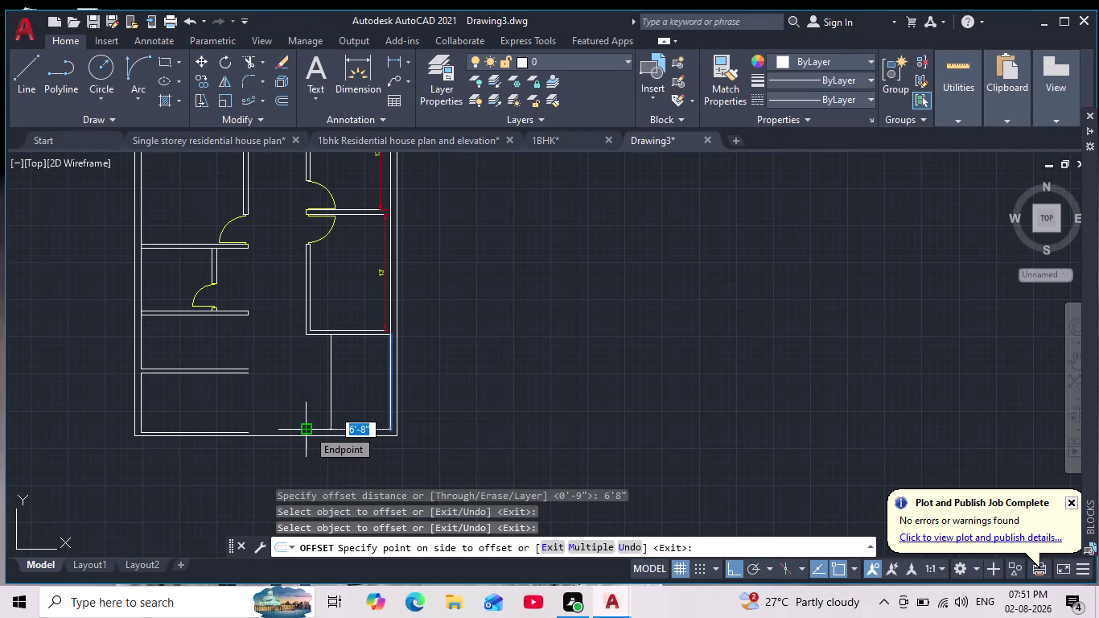
Cancel the pending OFFSET, clear leftover commands and zoom back to the lower plan.
key(Escape)
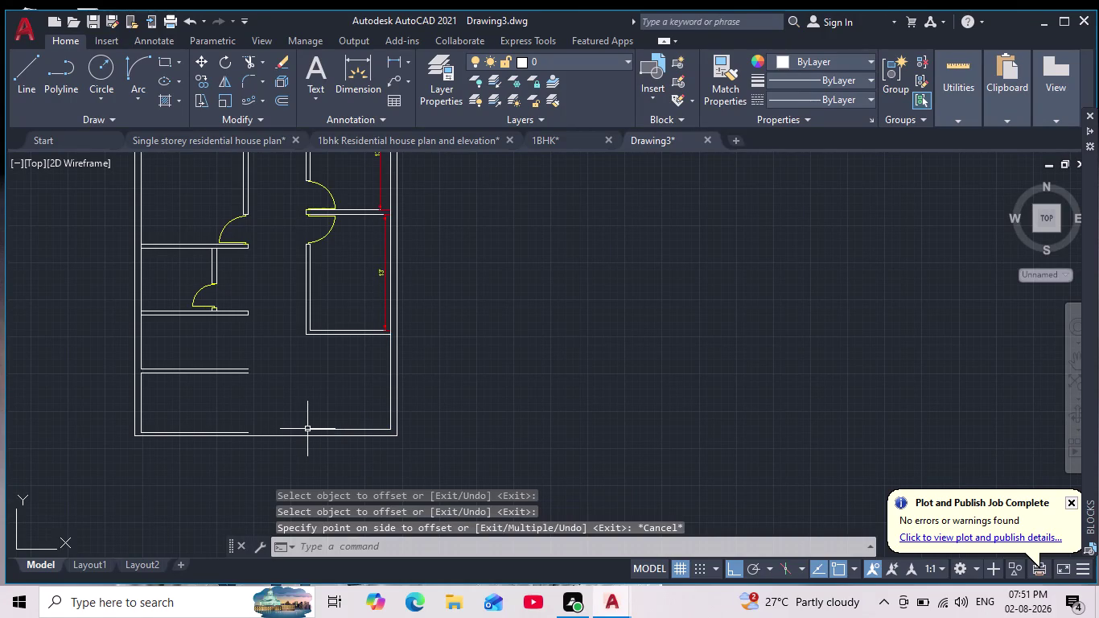
scroll(up, 3)
scroll(down, 3)
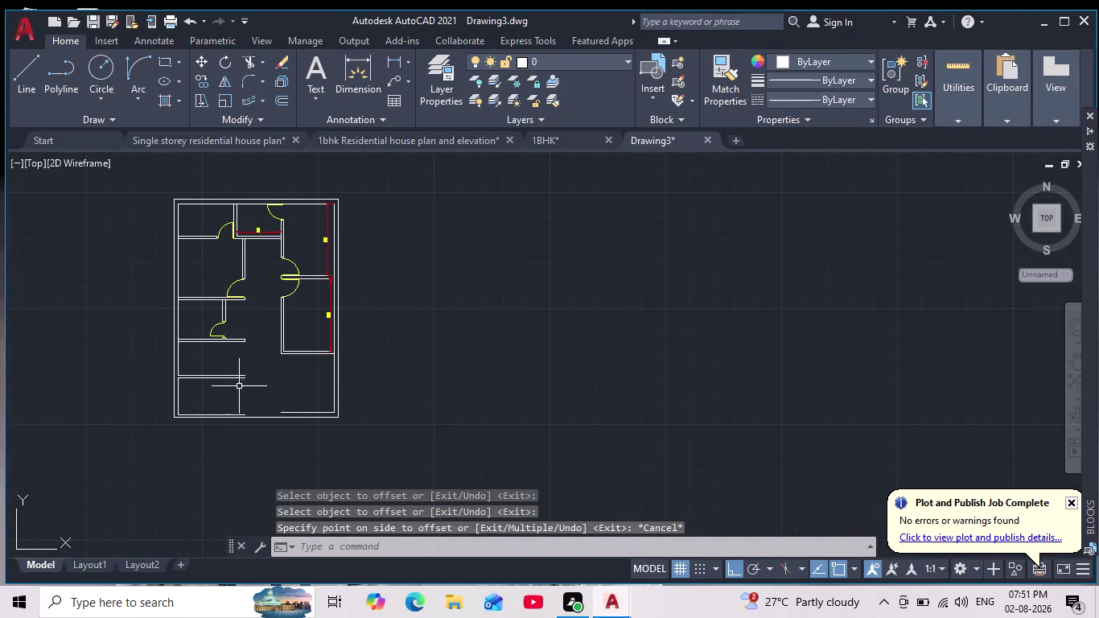
scroll(up, 3)
scroll(up, 3)
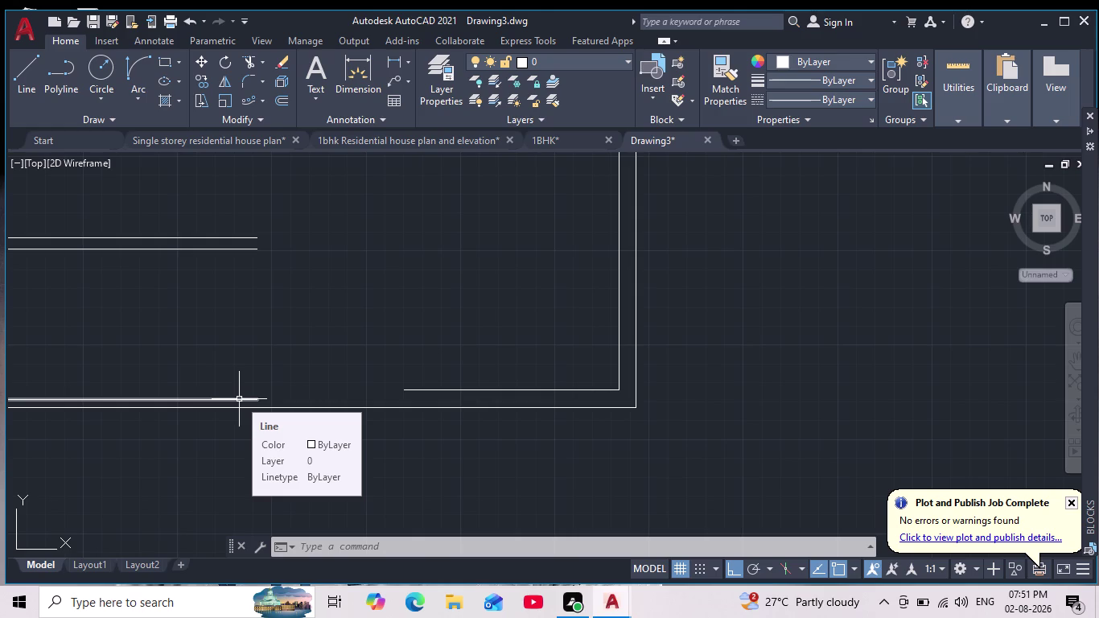
key(Escape)
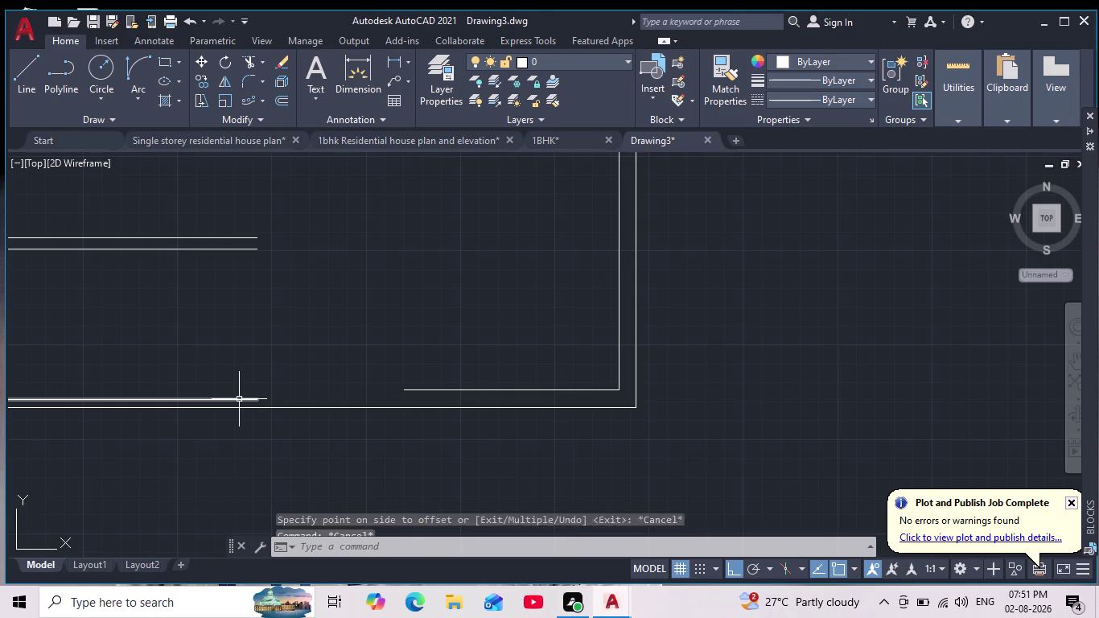
key(Escape)
key(Escape)
scroll(down, 3)
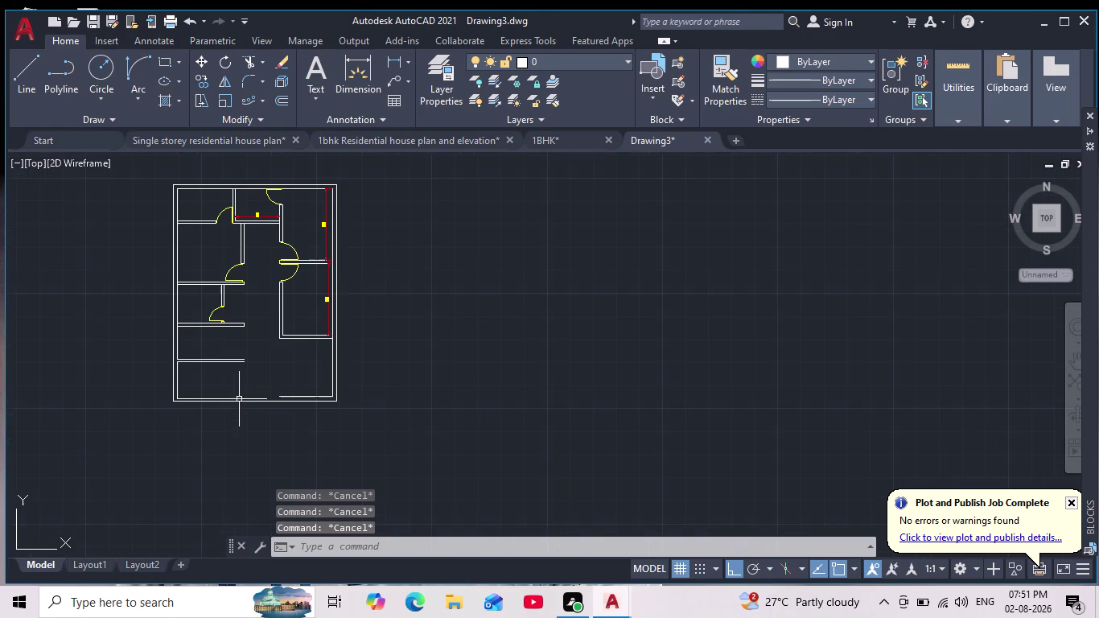
scroll(up, 3)
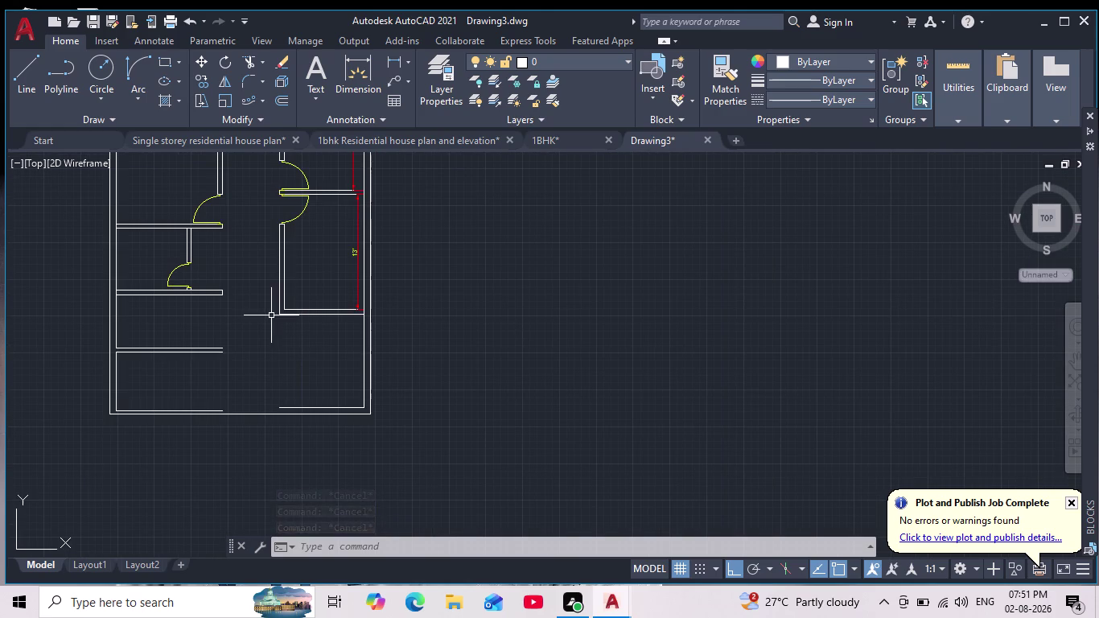
Draw a trial line in the lower hall, starting 1' from a tracked point.
click(25, 75)
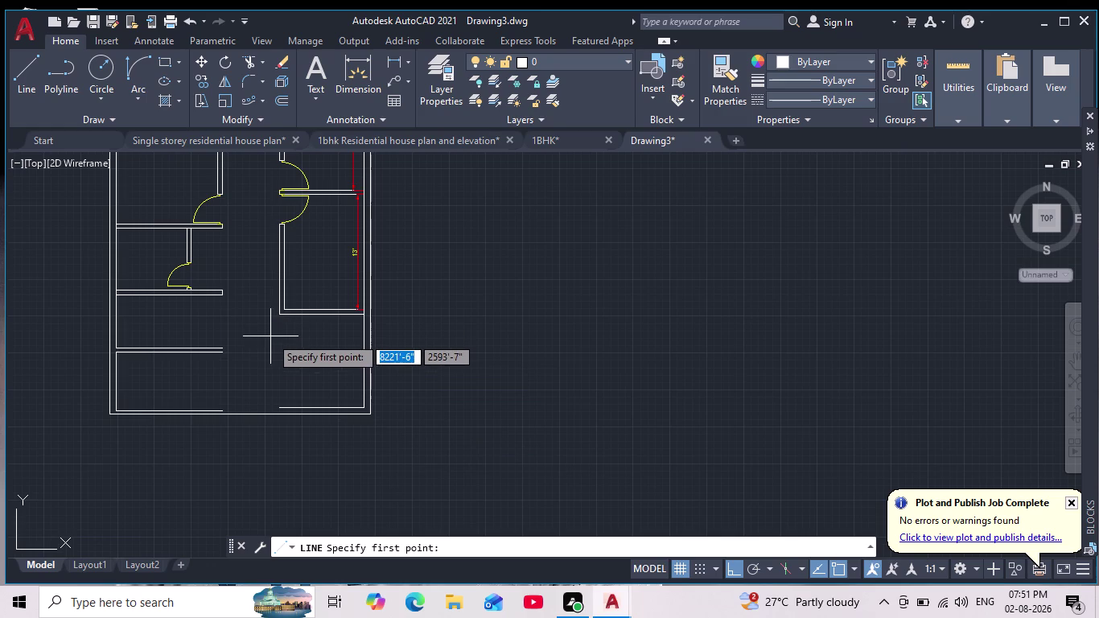
scroll(up, 3)
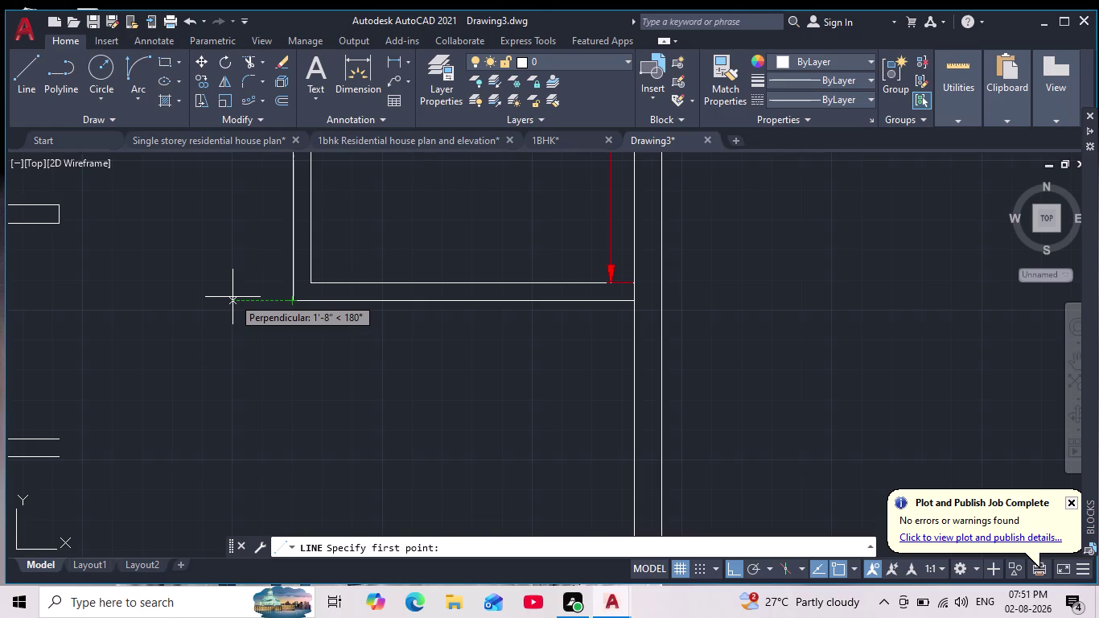
text(1)
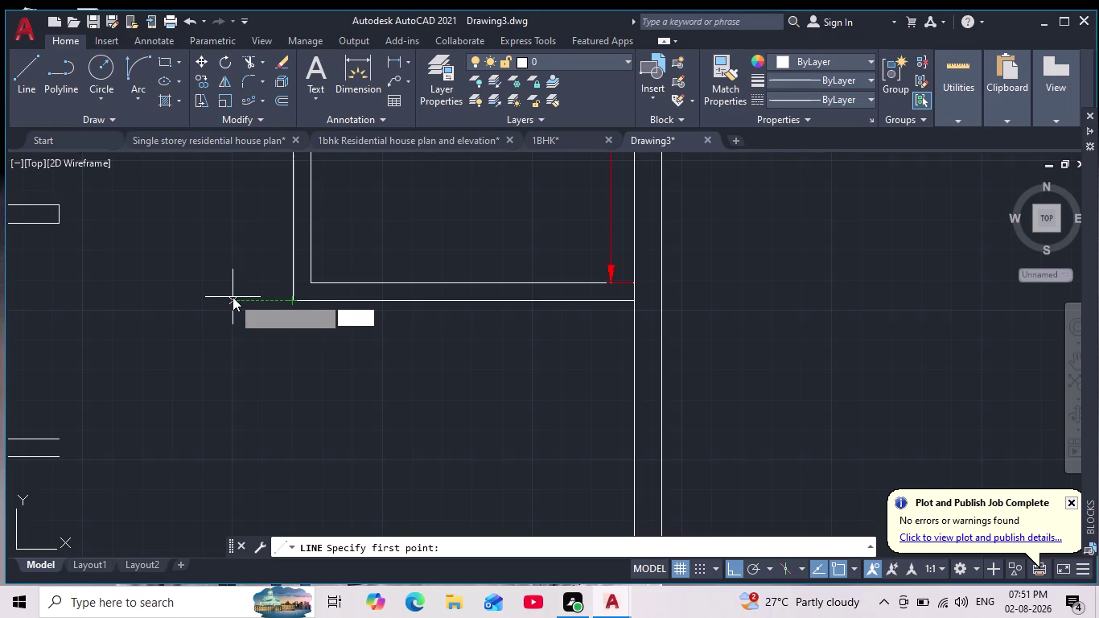
text(')
key(Return)
scroll(down, 3)
middle_drag(235, 440, 236, 440)
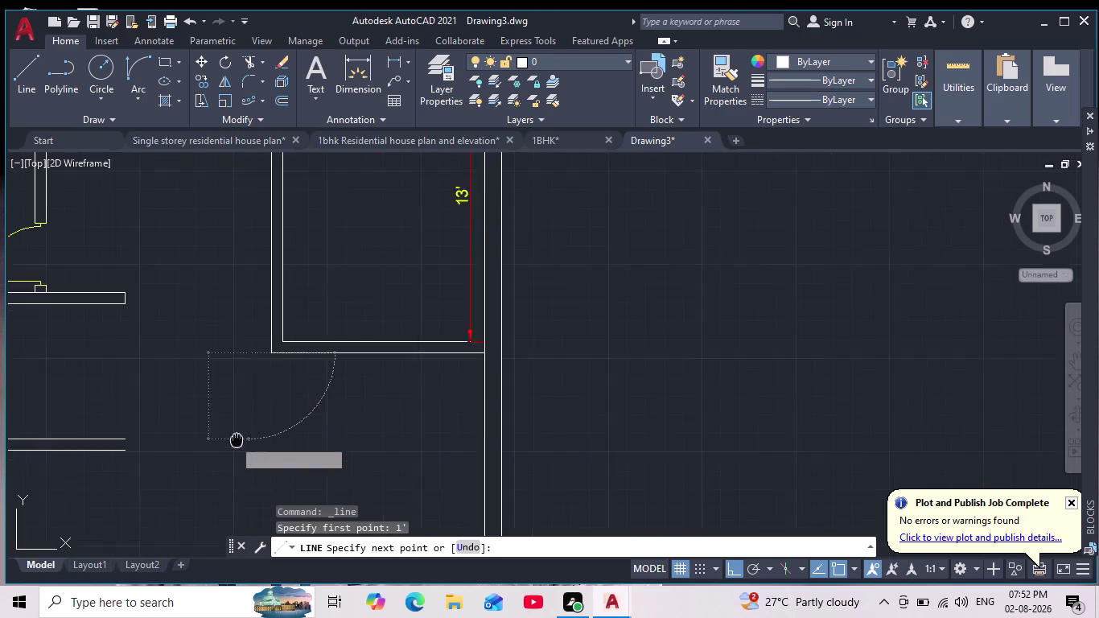
scroll(down, 3)
middle_drag(235, 440, 257, 312)
scroll(up, 3)
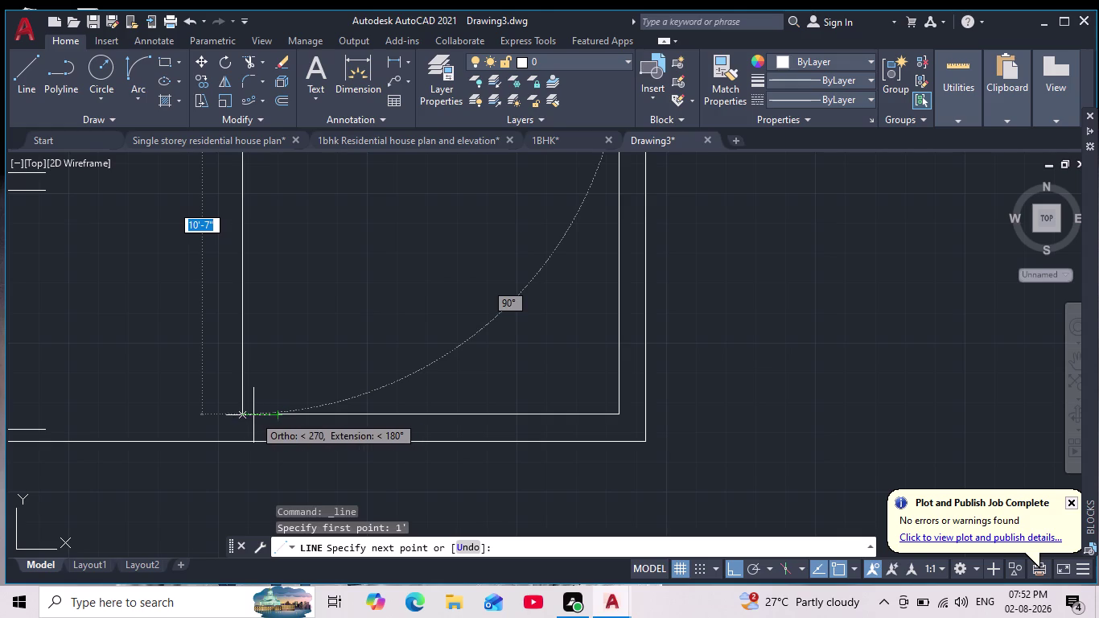
click(246, 415)
key(Escape)
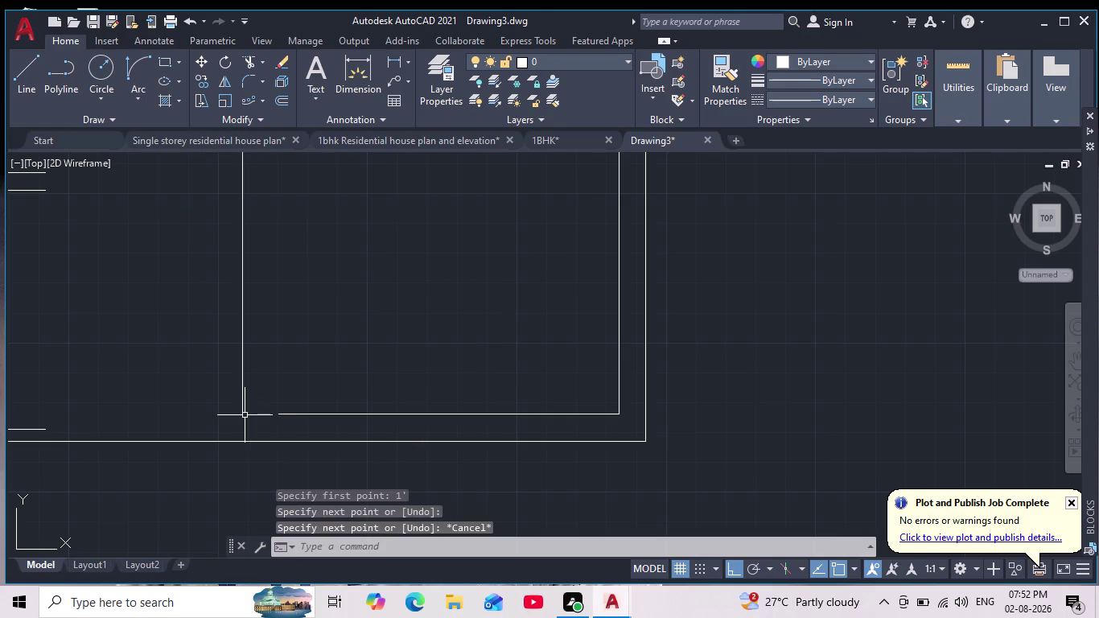
Erase the trial line using a window selection and Delete.
scroll(down, 3)
middle_drag(327, 373, 293, 460)
scroll(down, 3)
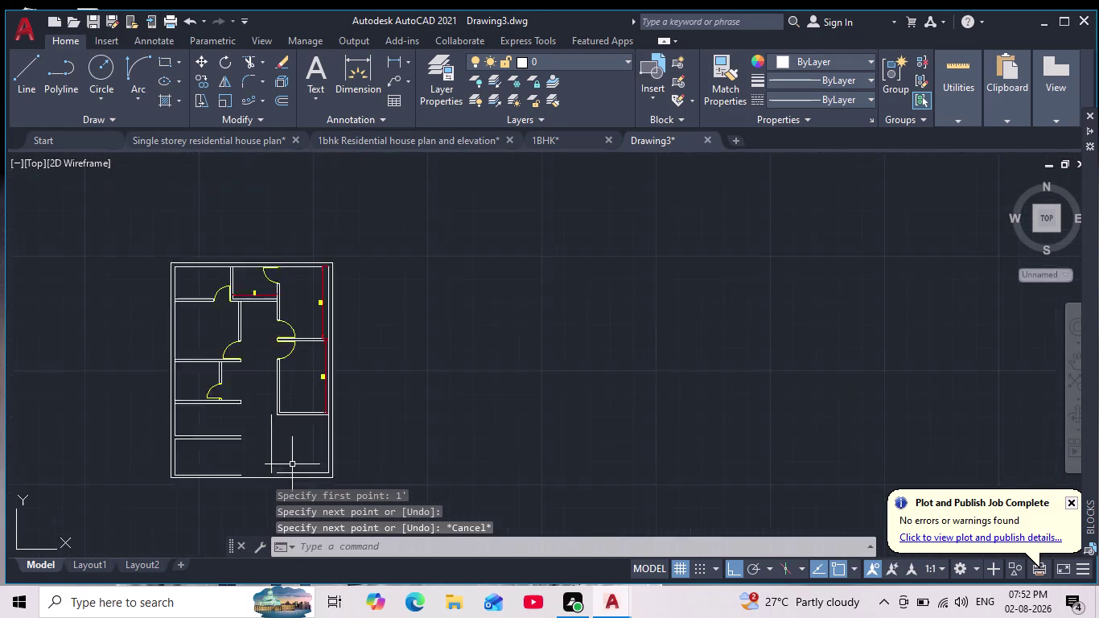
scroll(up, 3)
scroll(up, 3)
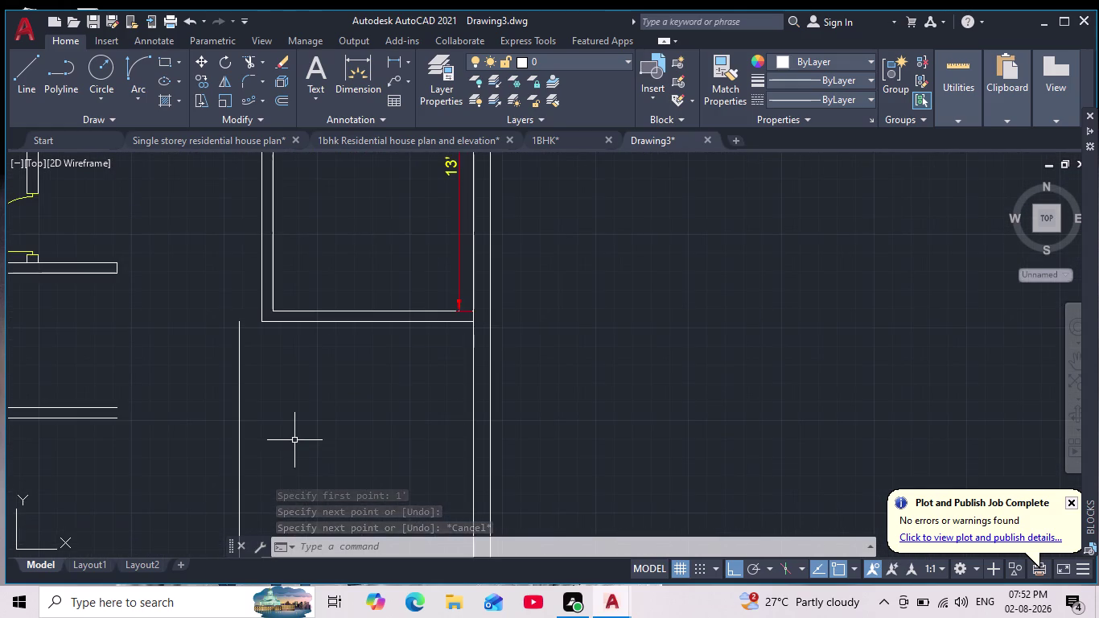
scroll(down, 3)
middle_drag(305, 472, 309, 513)
middle_drag(162, 238, 221, 371)
scroll(down, 3)
scroll(up, 3)
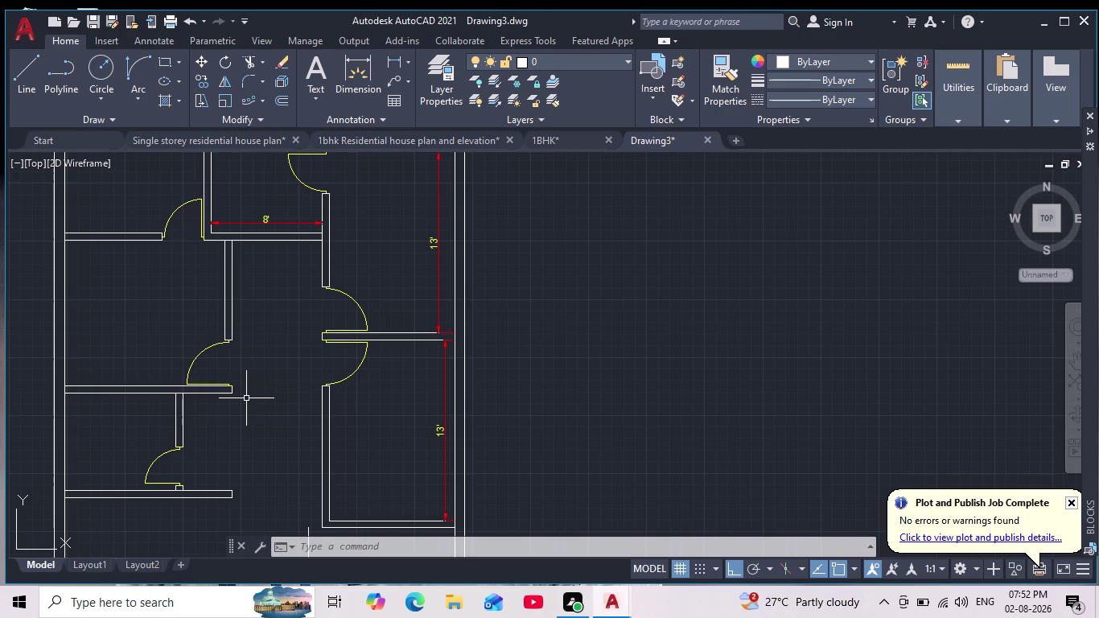
scroll(down, 3)
scroll(up, 3)
middle_drag(271, 406, 360, 362)
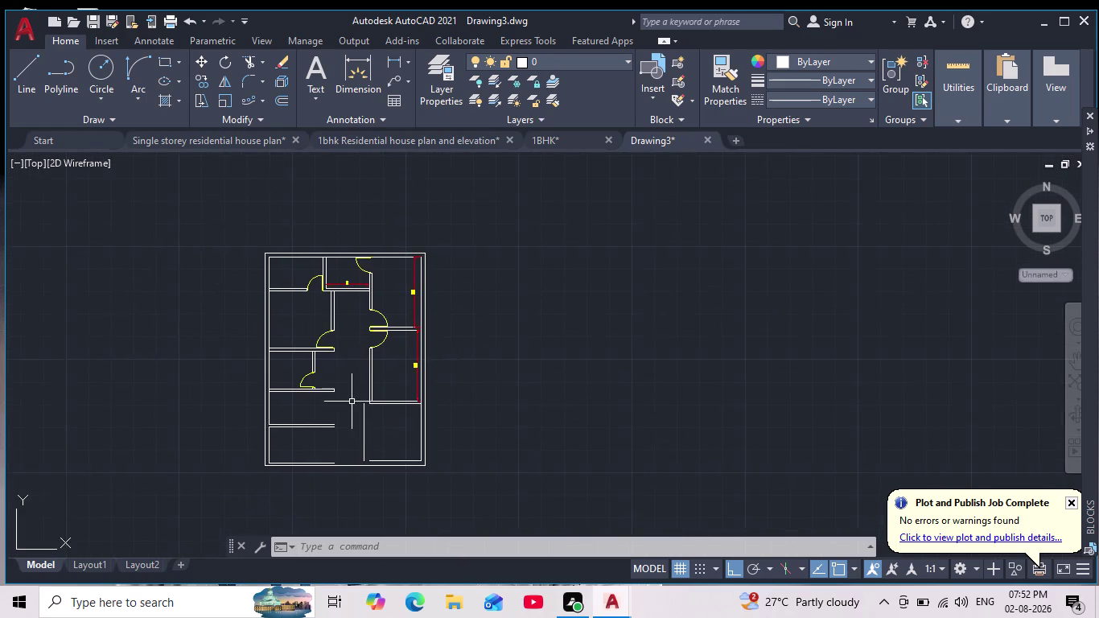
scroll(up, 3)
scroll(down, 3)
scroll(up, 3)
click(381, 450)
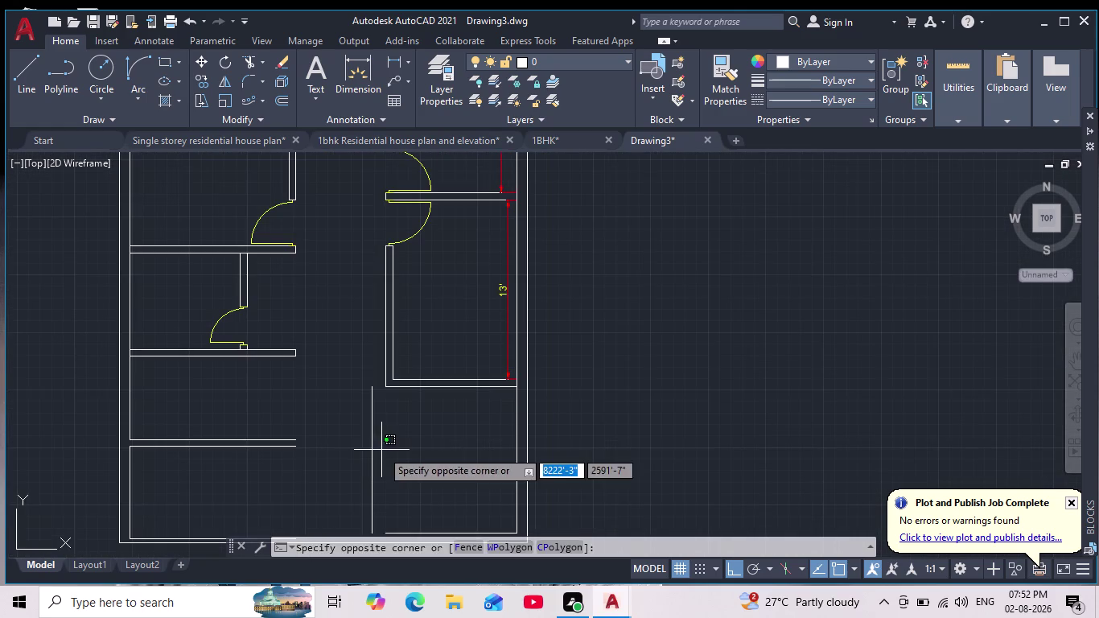
click(357, 456)
key(Delete)
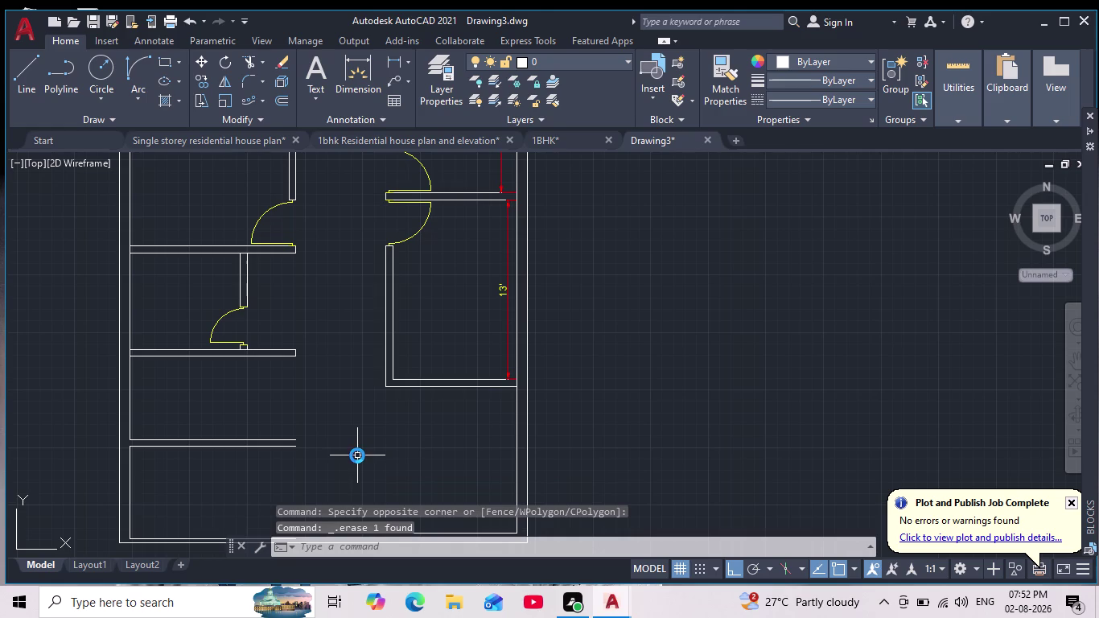
Start the OFFSET command with the O alias.
middle_drag(388, 448, 422, 405)
scroll(down, 3)
scroll(up, 3)
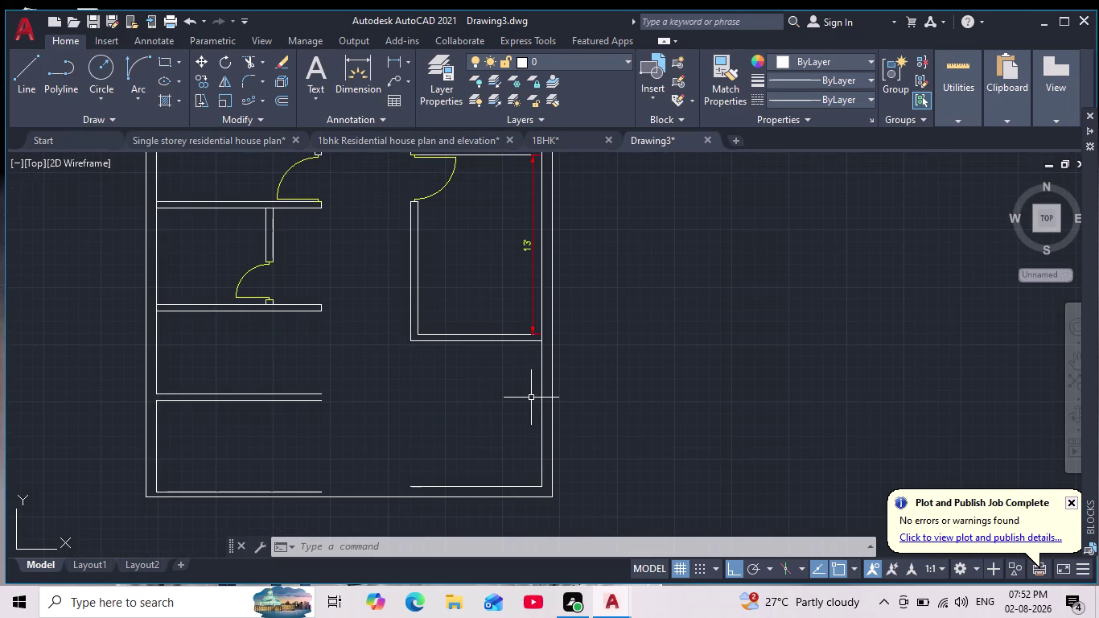
key(o)
key(Return)
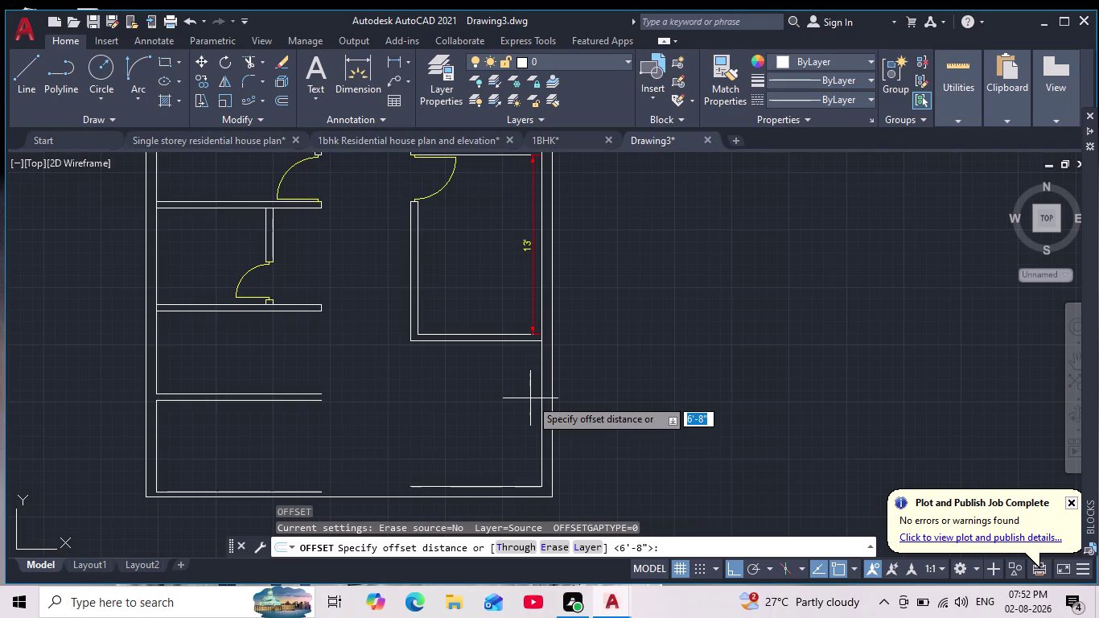
Offset the inner right wall 10'7" toward the interior.
text(10')
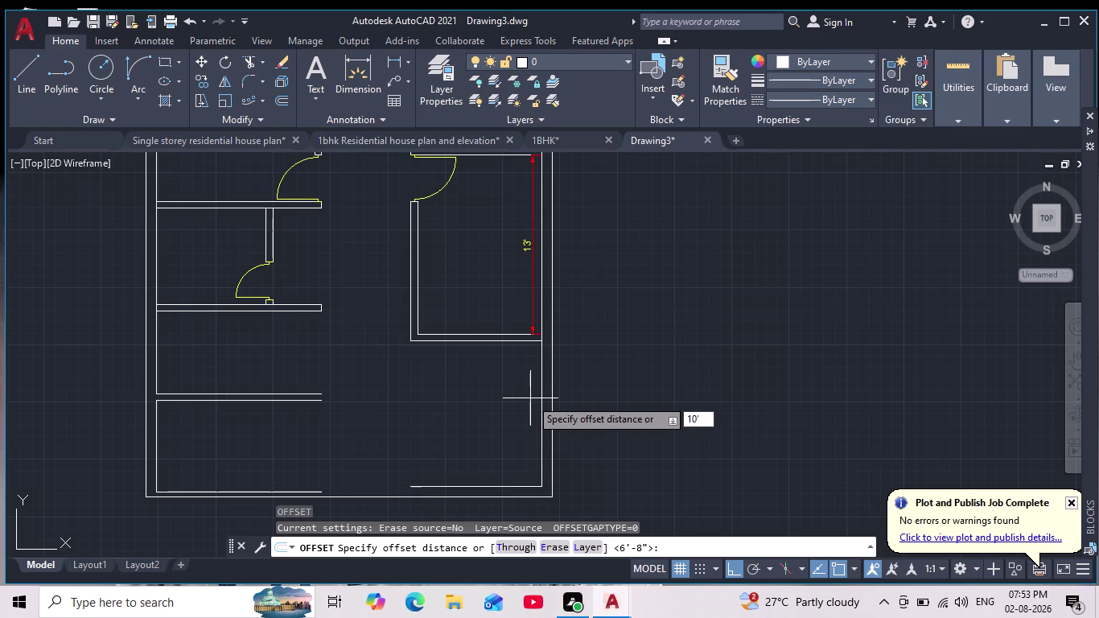
text(7")
key(Return)
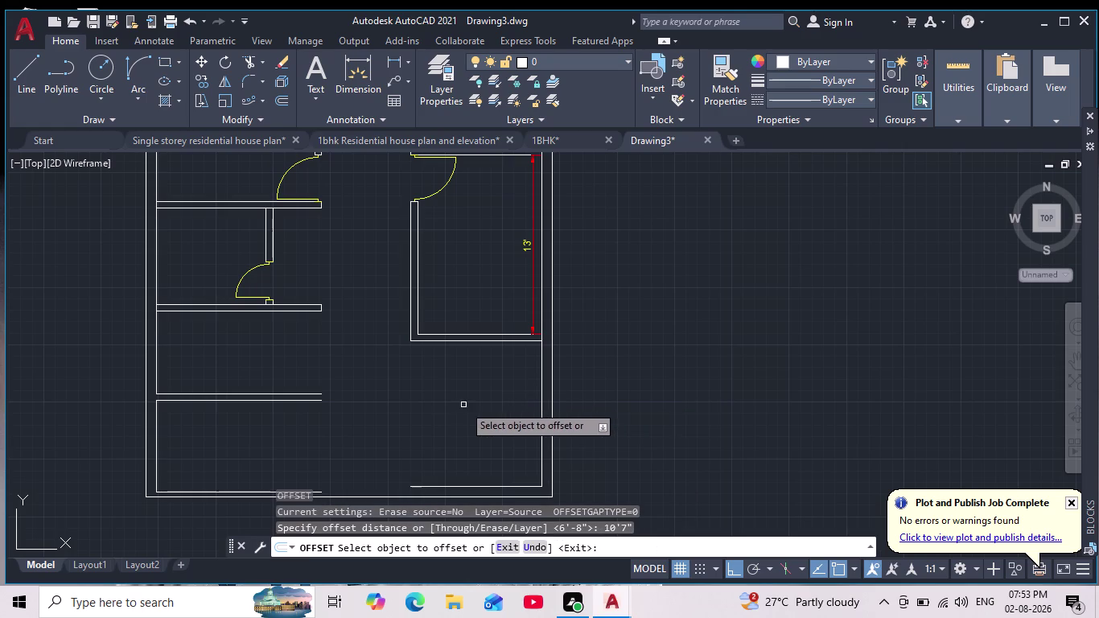
click(541, 439)
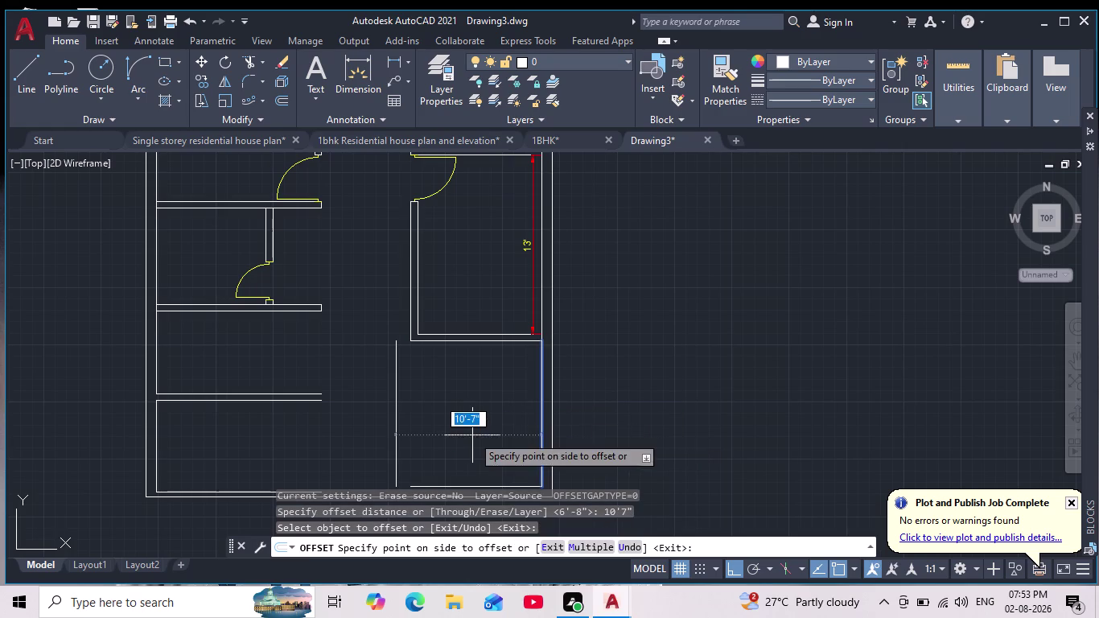
click(457, 432)
key(Return)
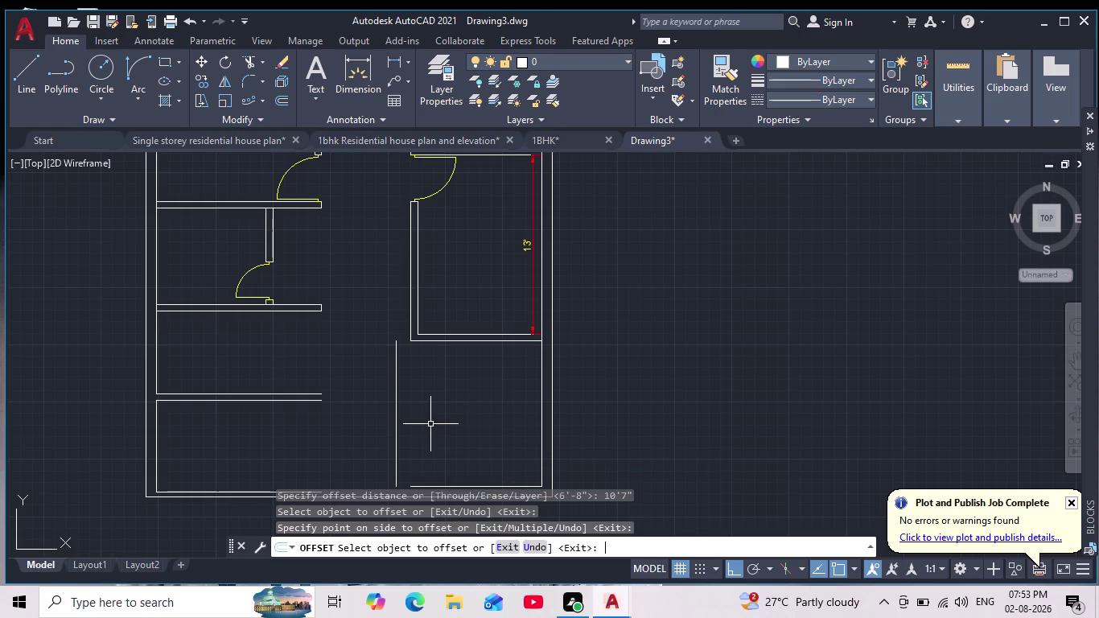
key(Return)
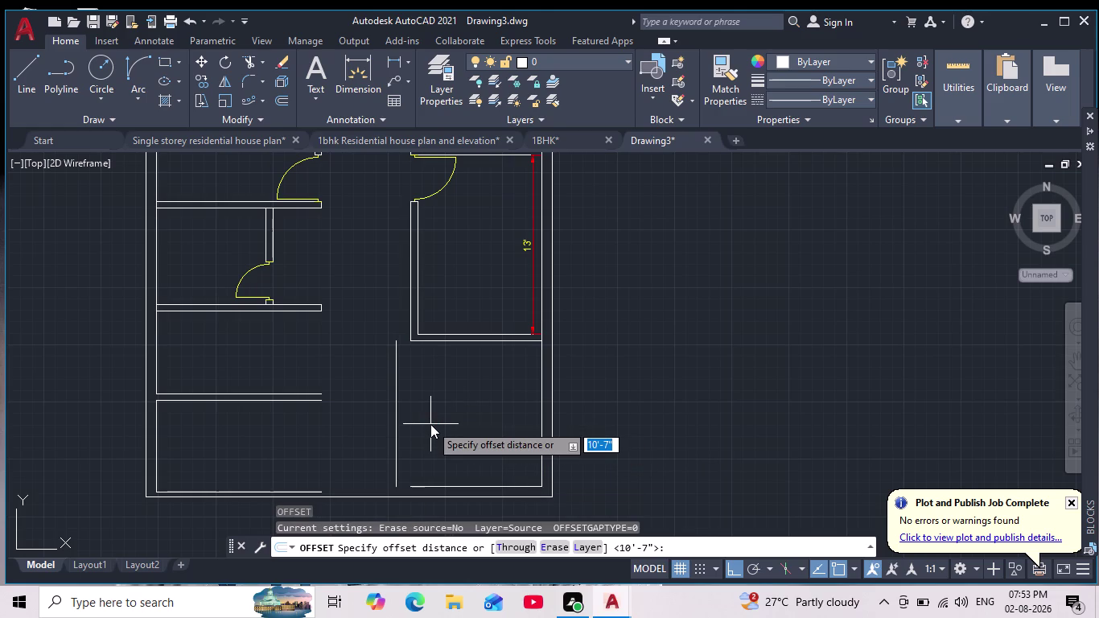
After trying 9, offset the lower interior wall line 6" to its left.
key(9)
key(Return)
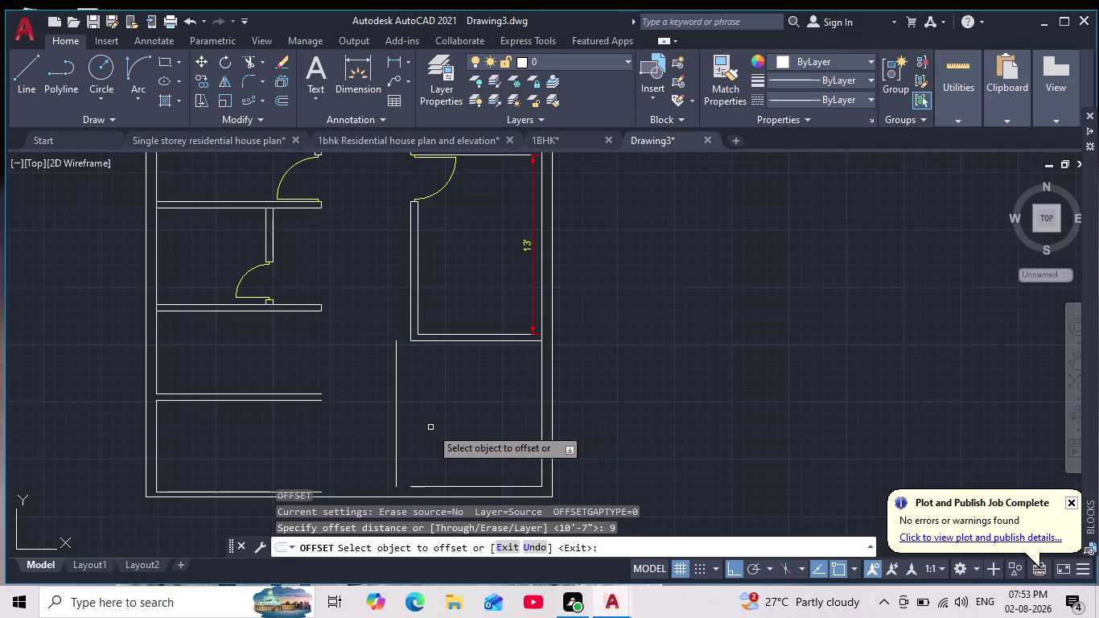
key(Return)
key(Return)
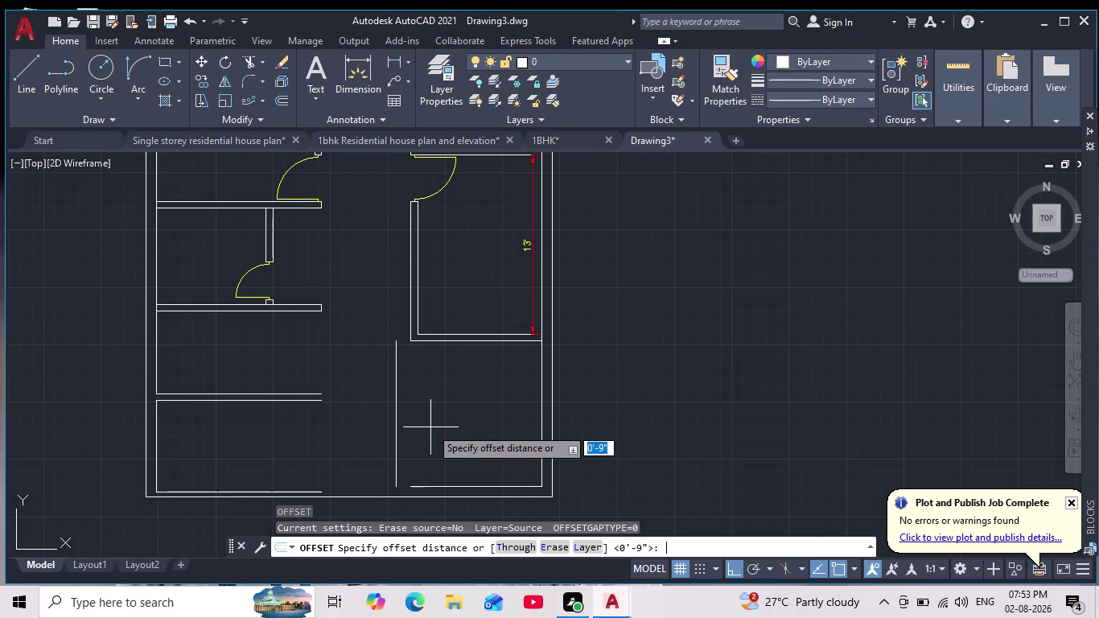
key(6)
key(Return)
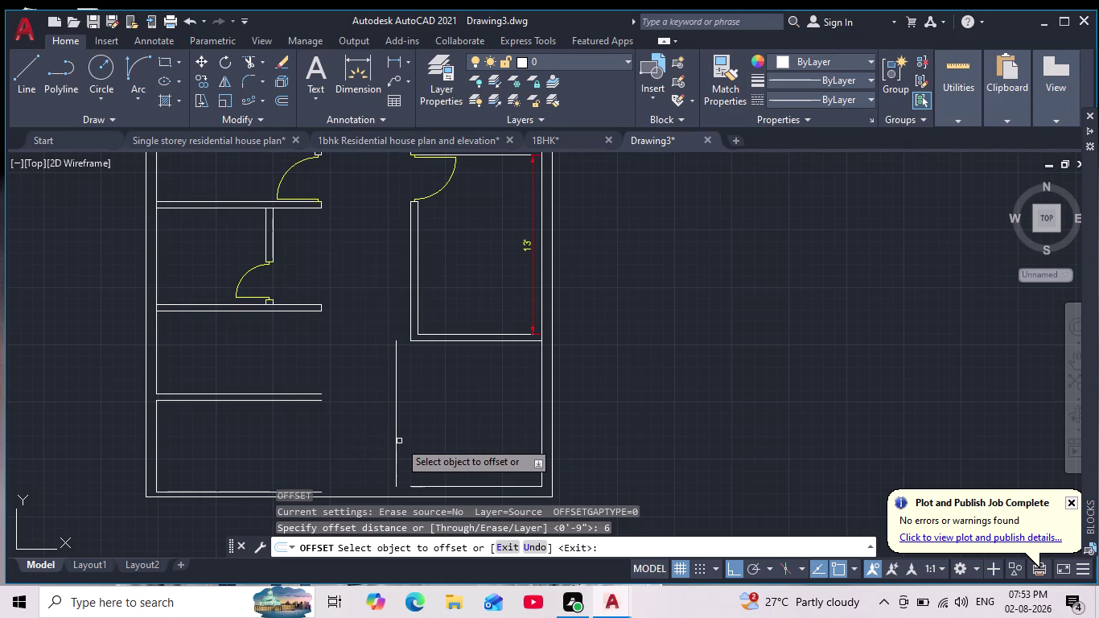
click(395, 432)
click(375, 439)
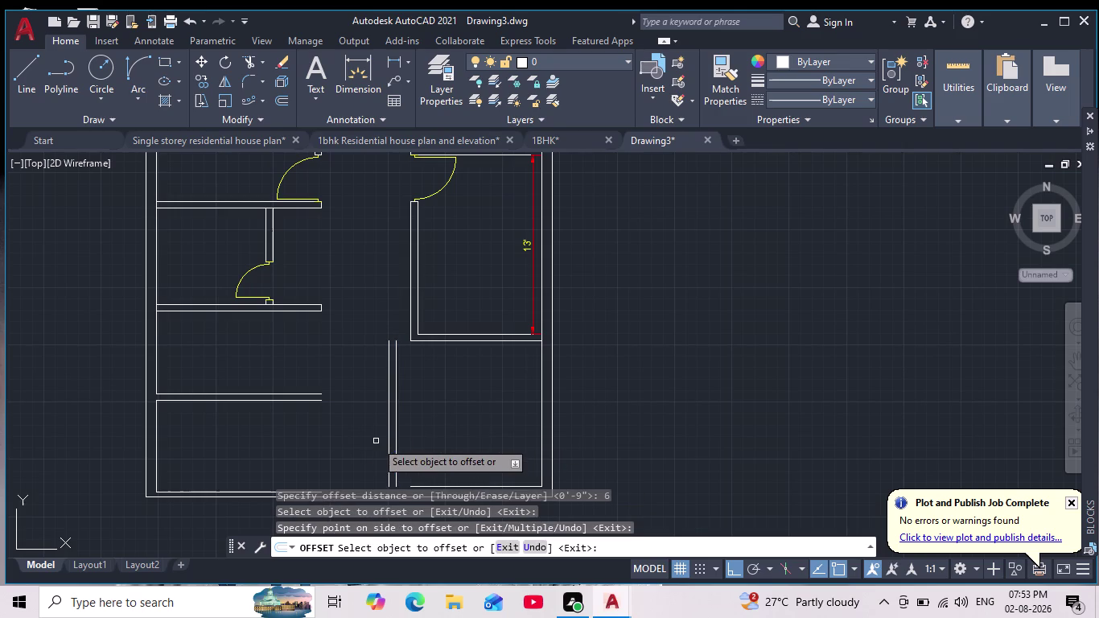
key(Escape)
key(Escape)
key(Escape)
key(Escape)
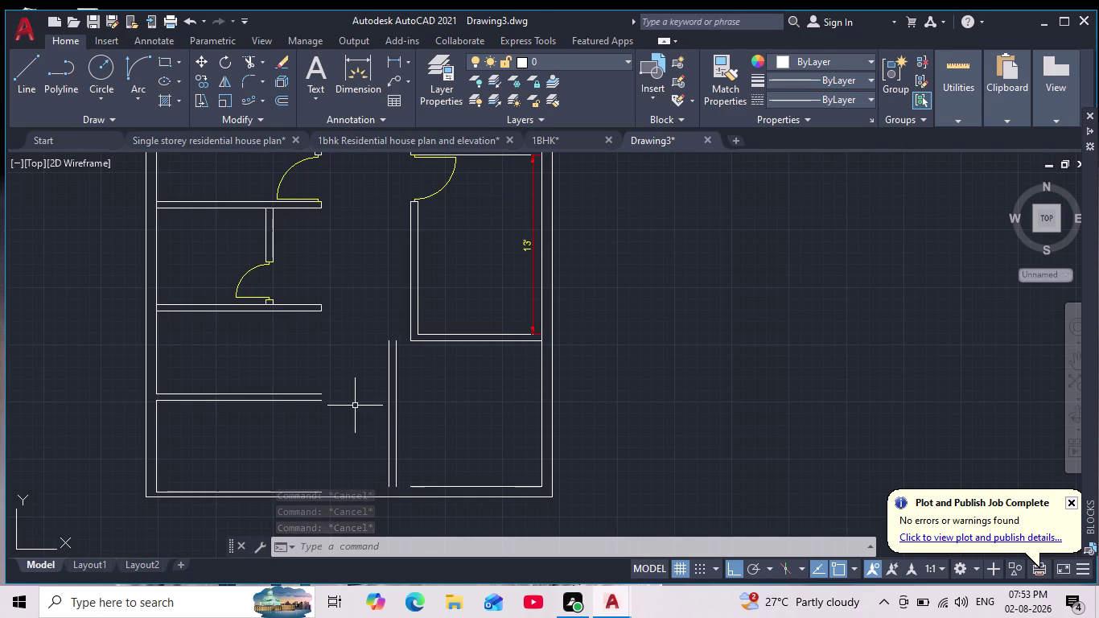
Bring the lower walls back into view and launch Fillet for the corners.
scroll(up, 3)
scroll(down, 3)
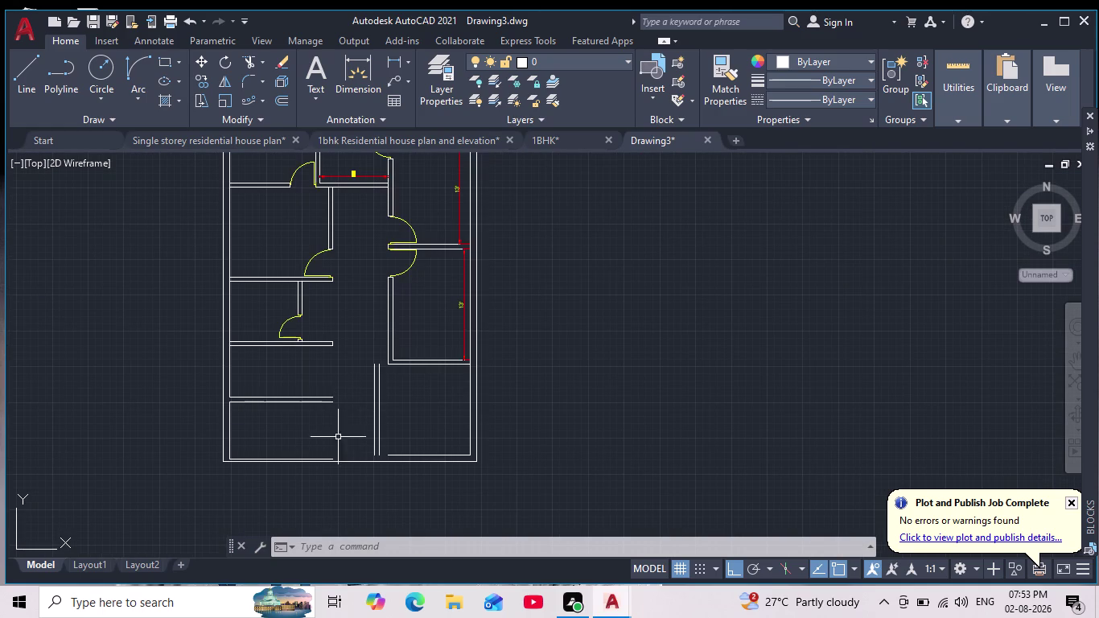
scroll(up, 3)
scroll(down, 3)
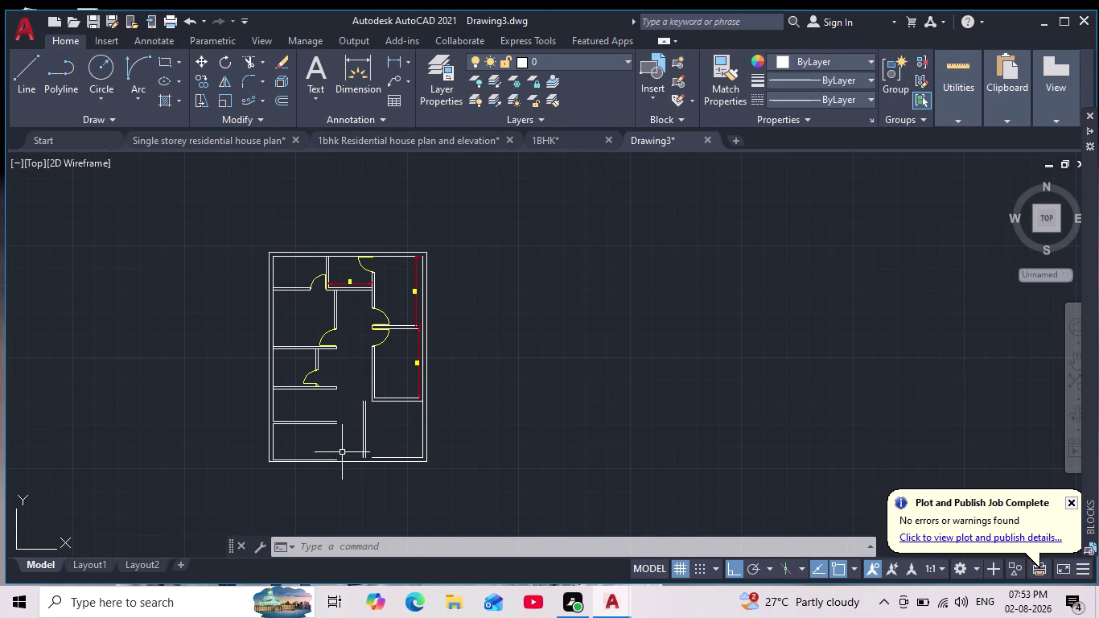
scroll(up, 3)
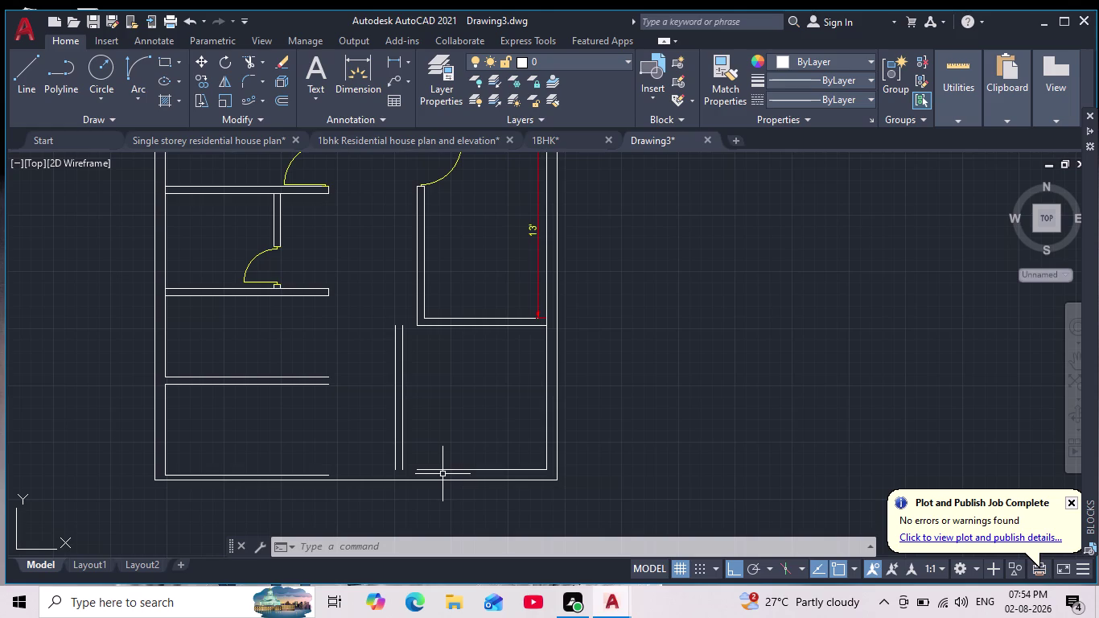
scroll(down, 3)
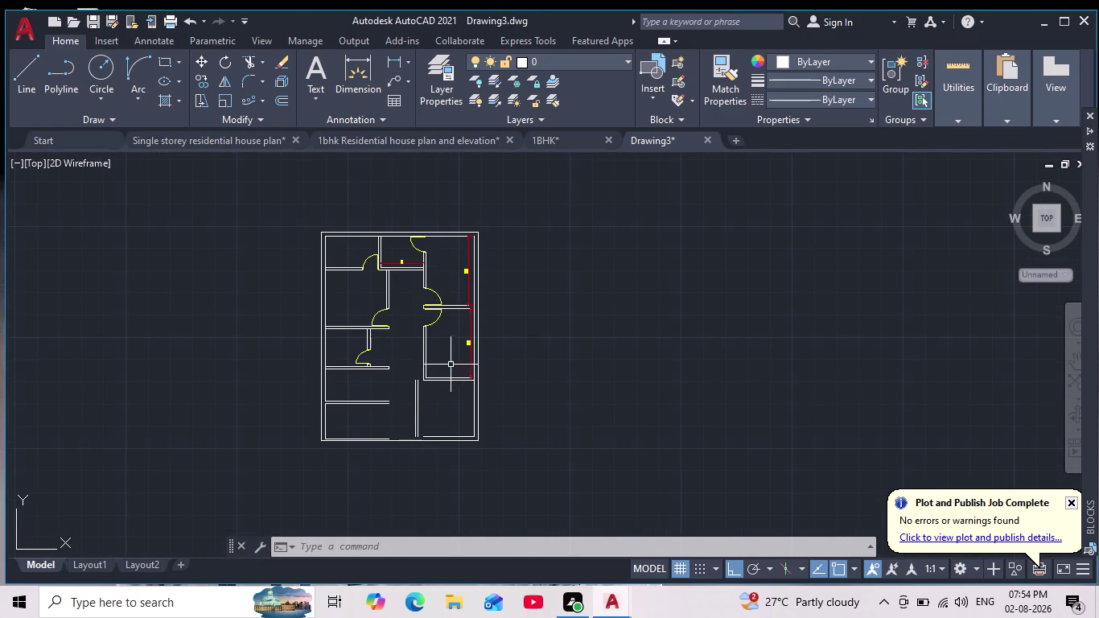
scroll(up, 3)
scroll(down, 3)
middle_drag(406, 488, 414, 453)
scroll(up, 3)
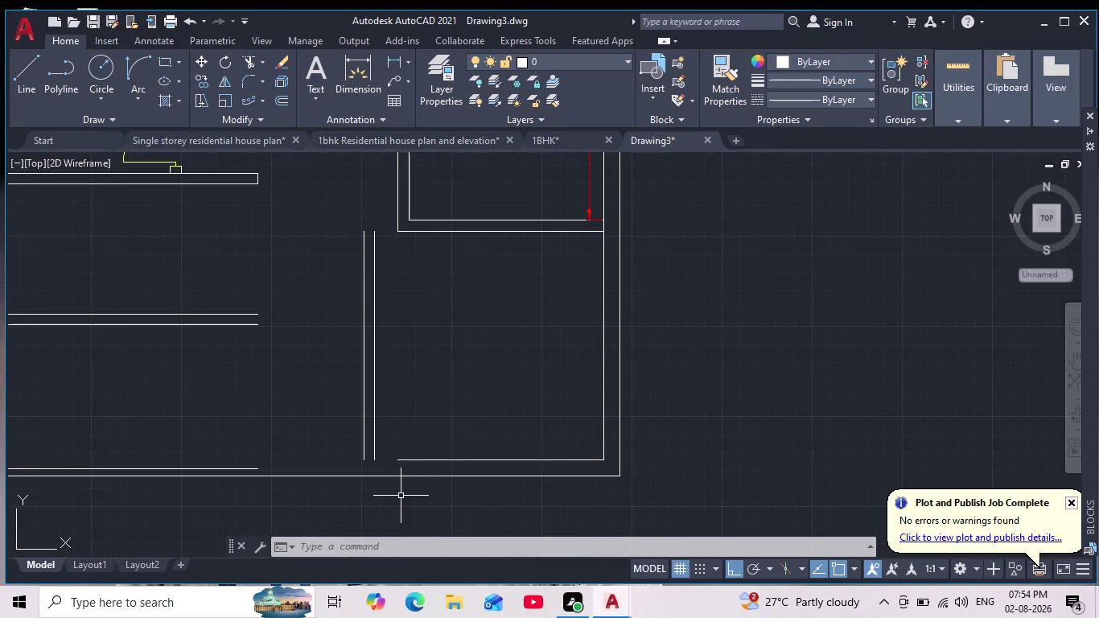
scroll(up, 3)
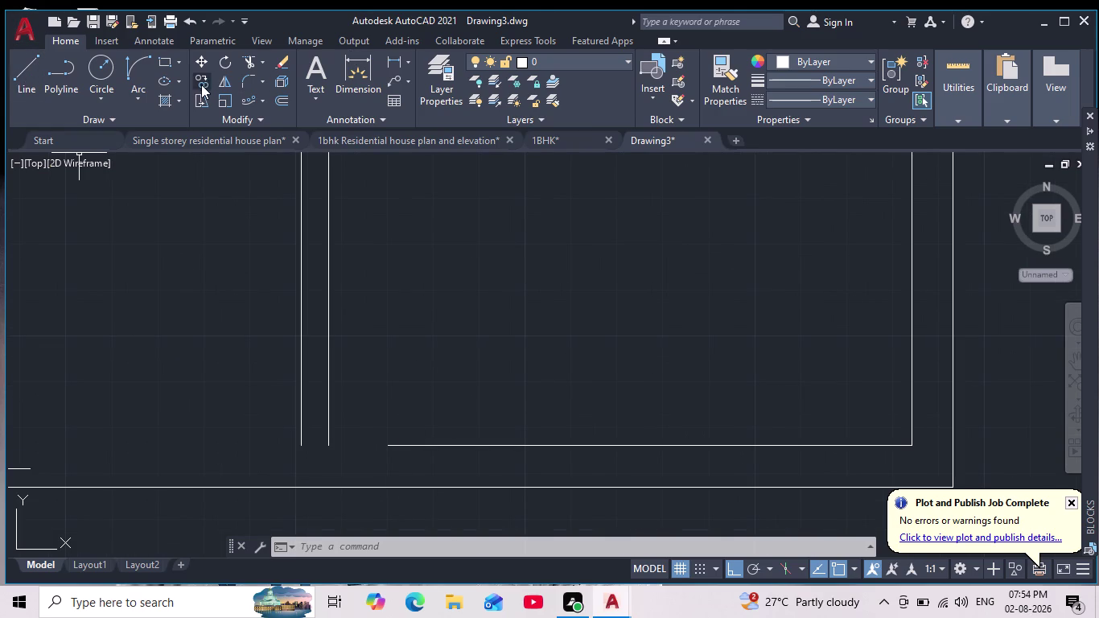
click(248, 81)
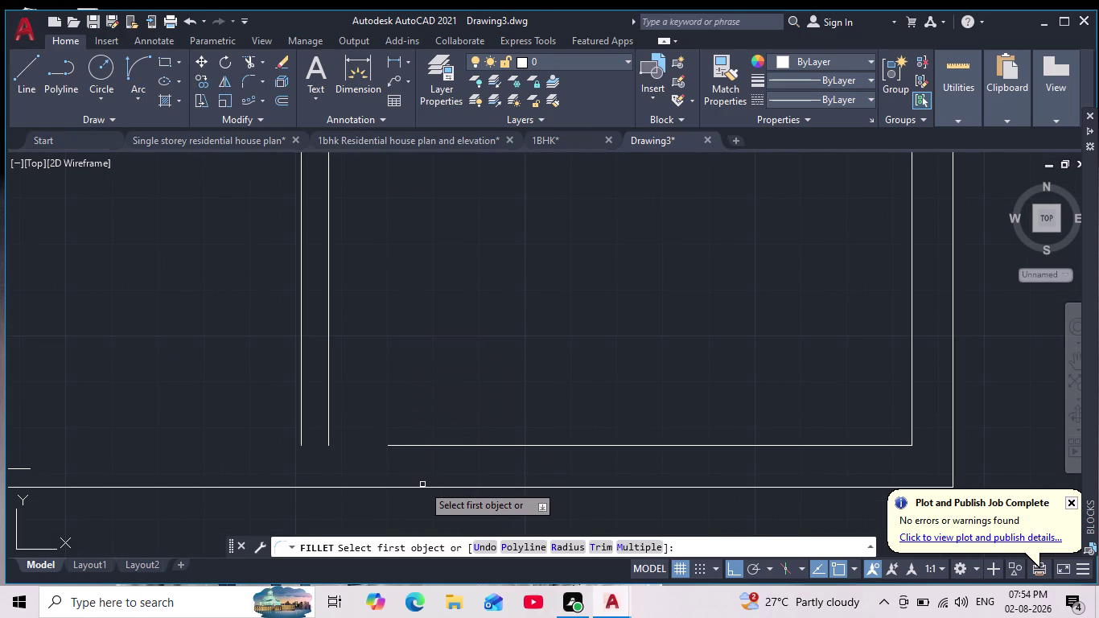
Fillet the outer, then inner, vertical wall lines to their matching bottom wall lines.
click(417, 488)
click(299, 388)
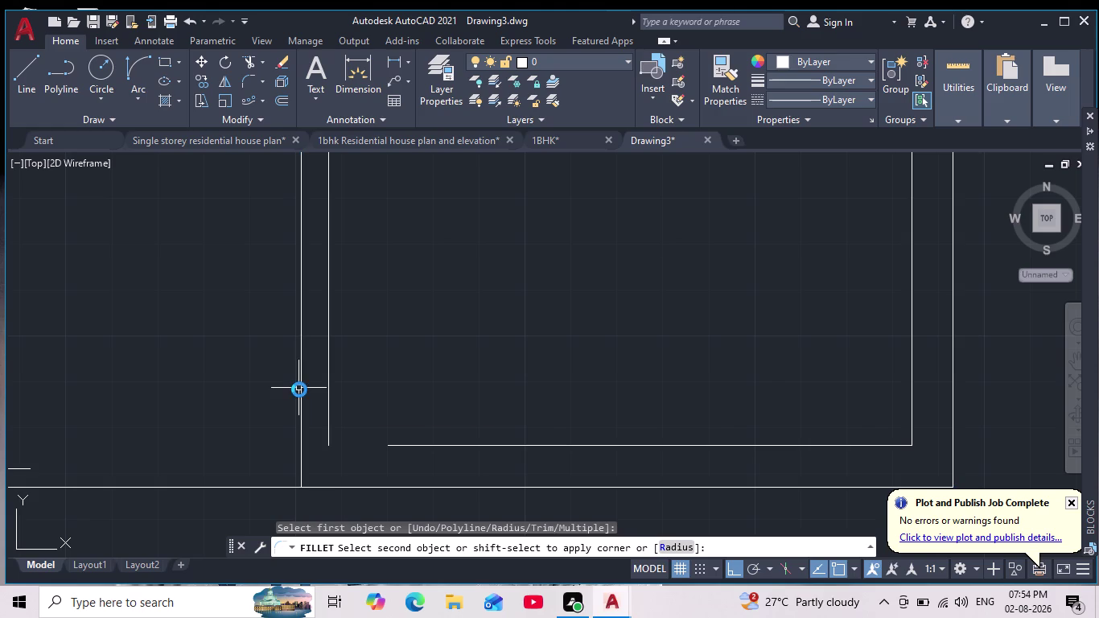
key(Return)
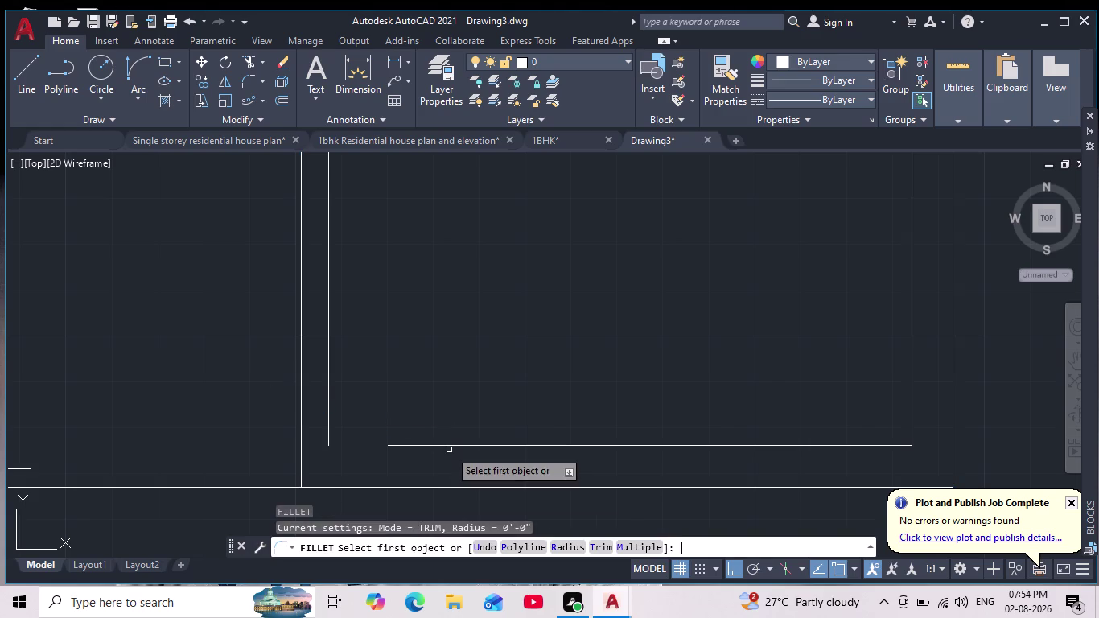
click(407, 445)
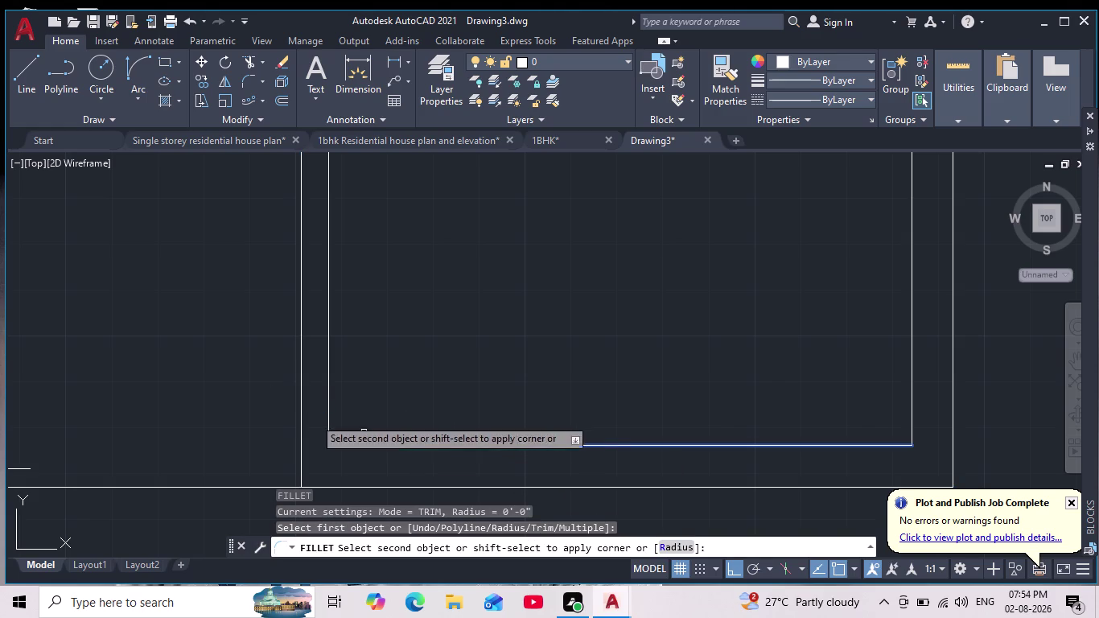
click(330, 378)
key(Escape)
key(Escape)
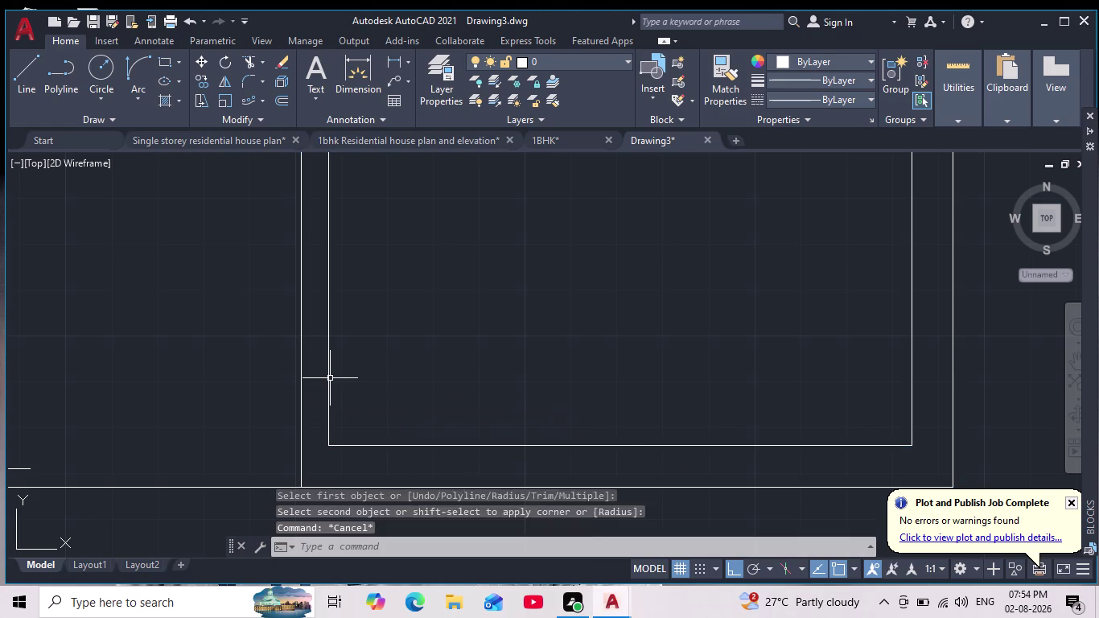
key(Escape)
key(Escape)
key(Escape)
scroll(down, 3)
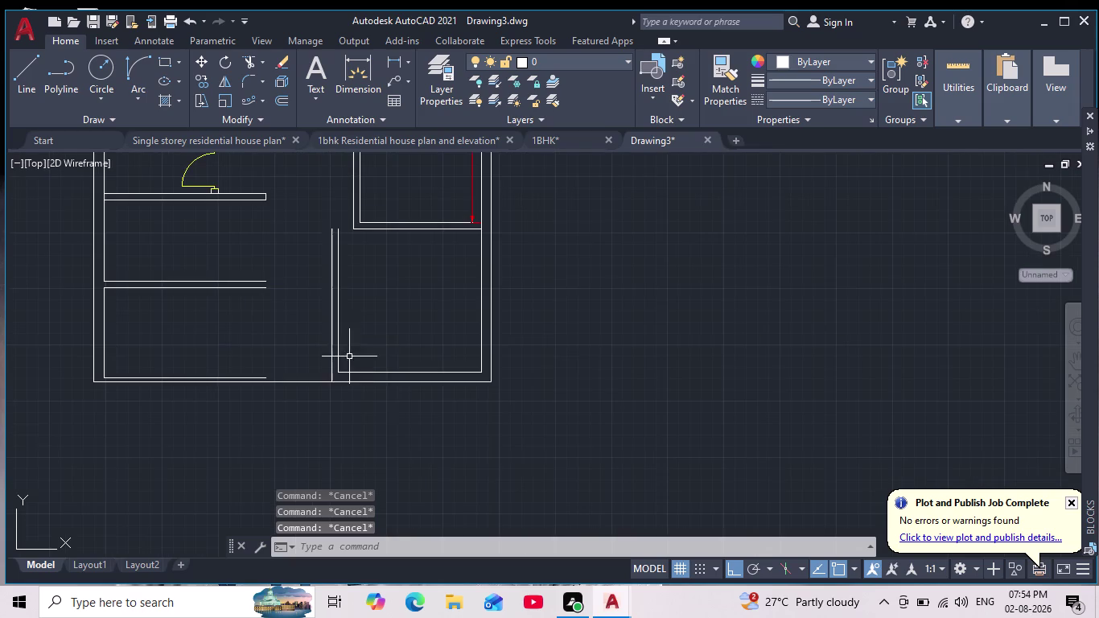
middle_drag(407, 391, 413, 427)
scroll(down, 3)
scroll(up, 3)
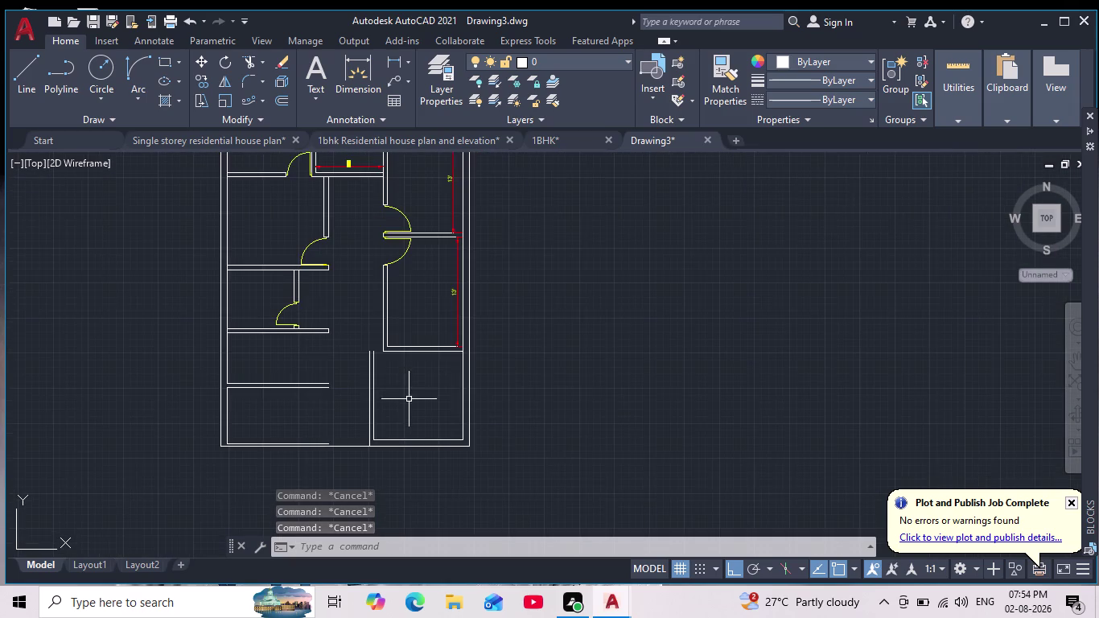
scroll(up, 3)
middle_drag(271, 426, 357, 359)
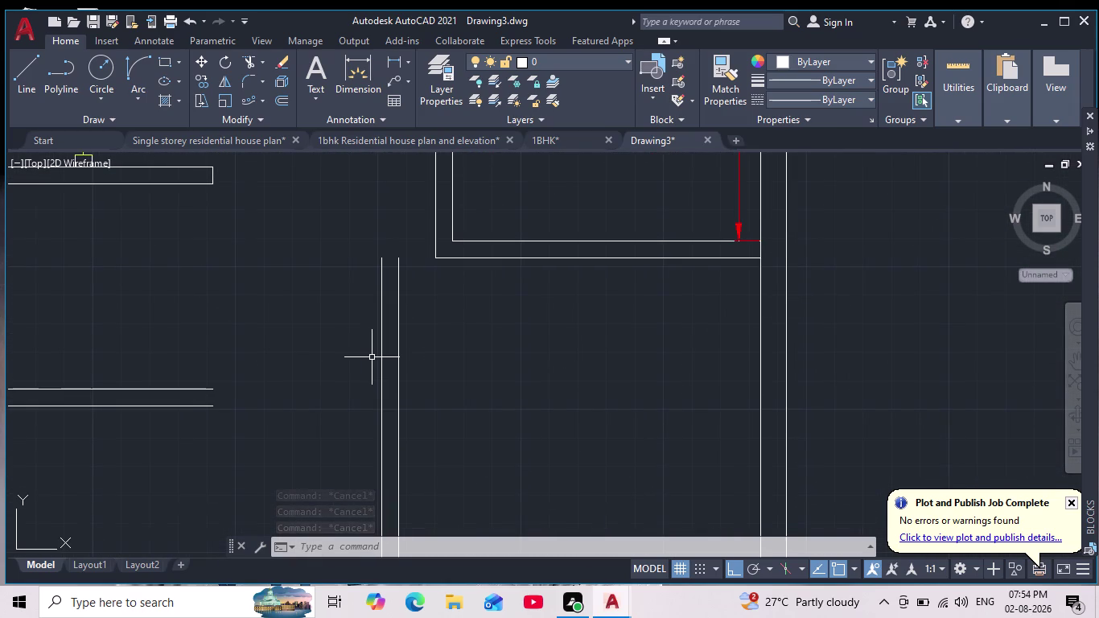
Extend both horizontal wall lines across to the inner and right wall lines.
text(ex)
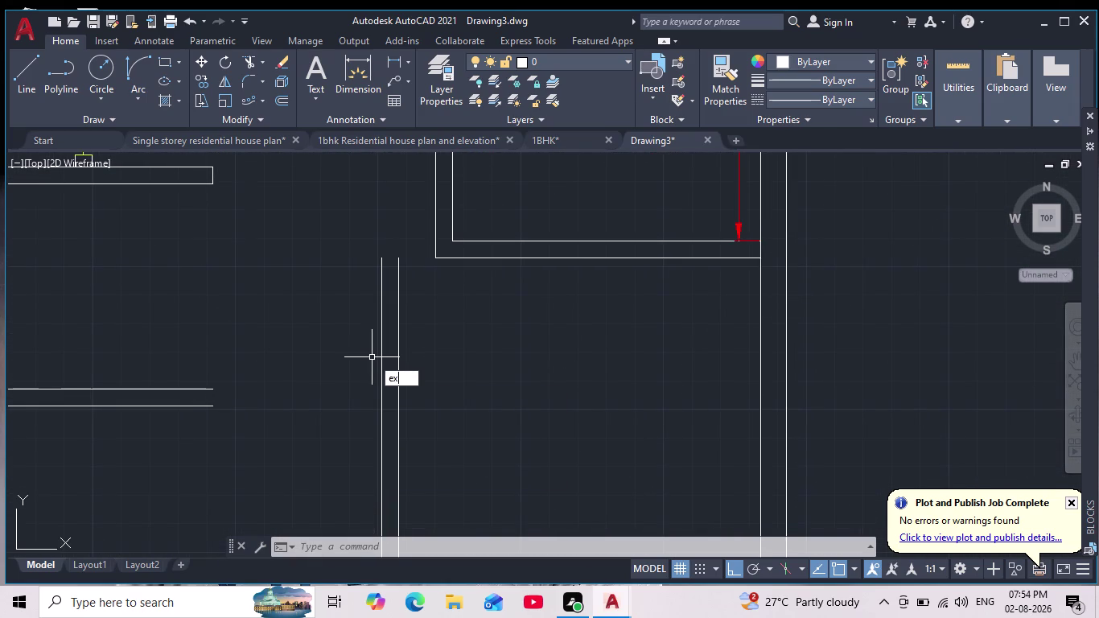
key(Return)
drag(186, 346, 193, 502)
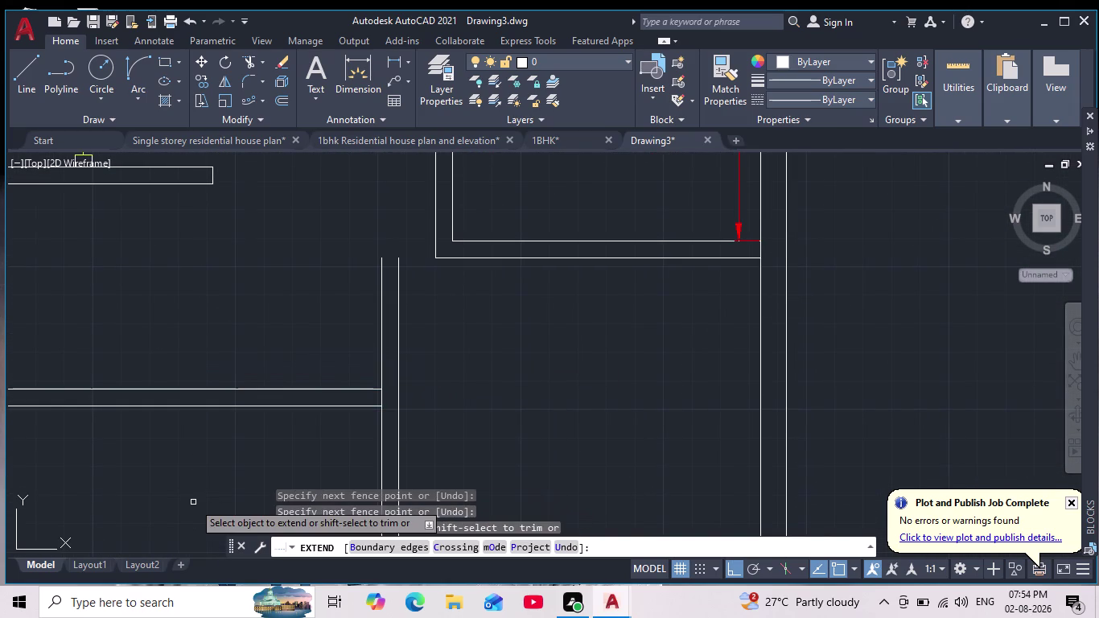
key(Escape)
key(Escape)
key(Return)
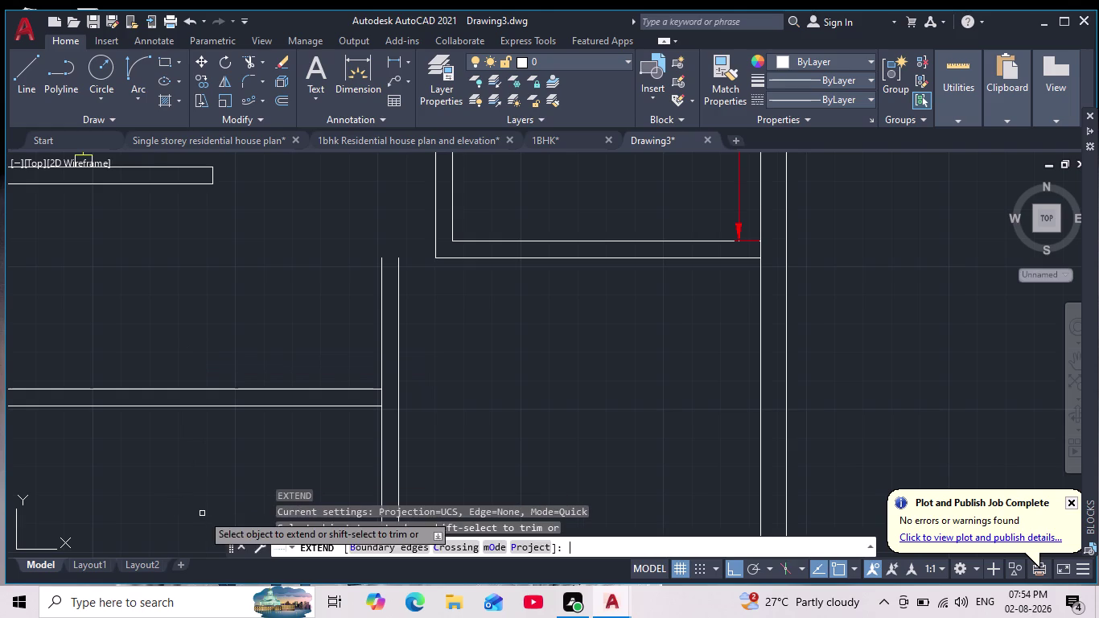
drag(336, 365, 337, 412)
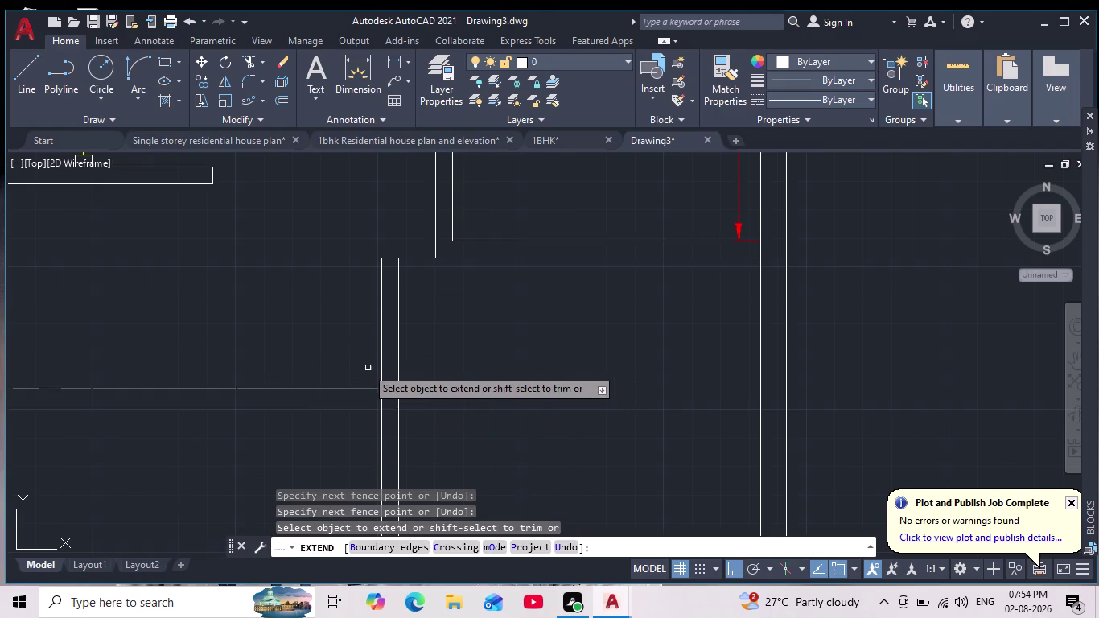
drag(360, 368, 352, 406)
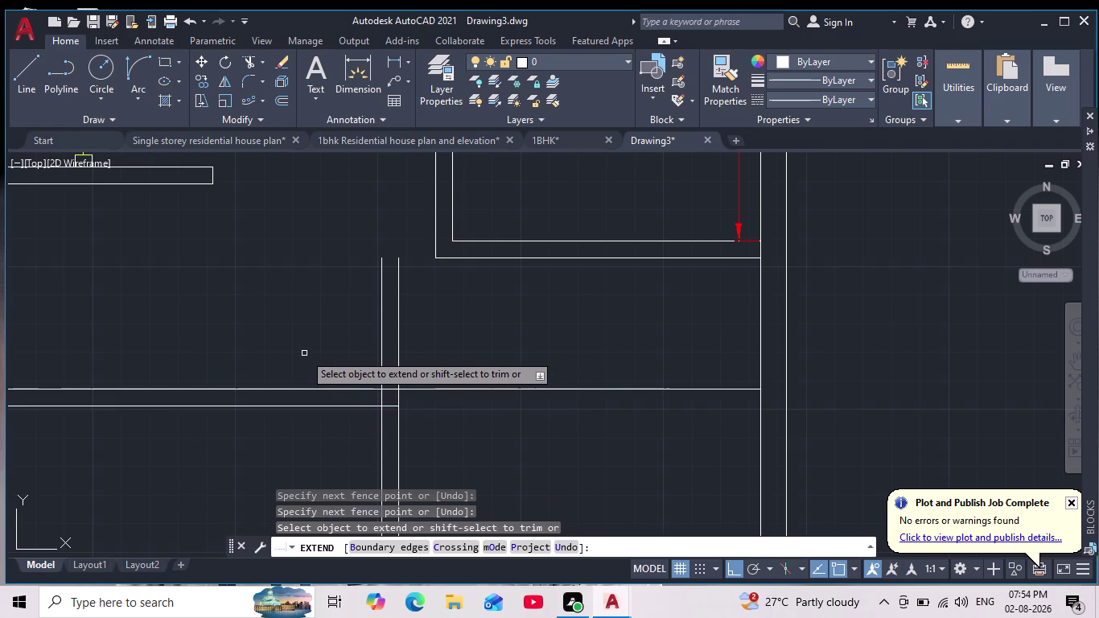
Fence-trim the overlapping wall lines at the interior junction.
drag(324, 362, 335, 412)
key(Escape)
key(Escape)
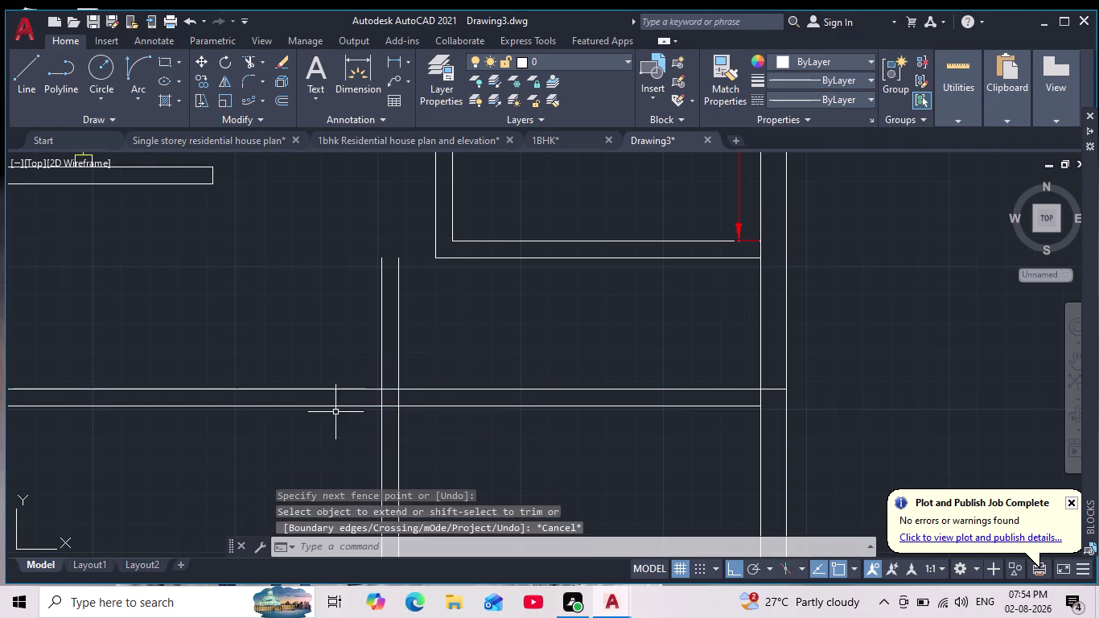
key(Escape)
key(Escape)
key(Escape)
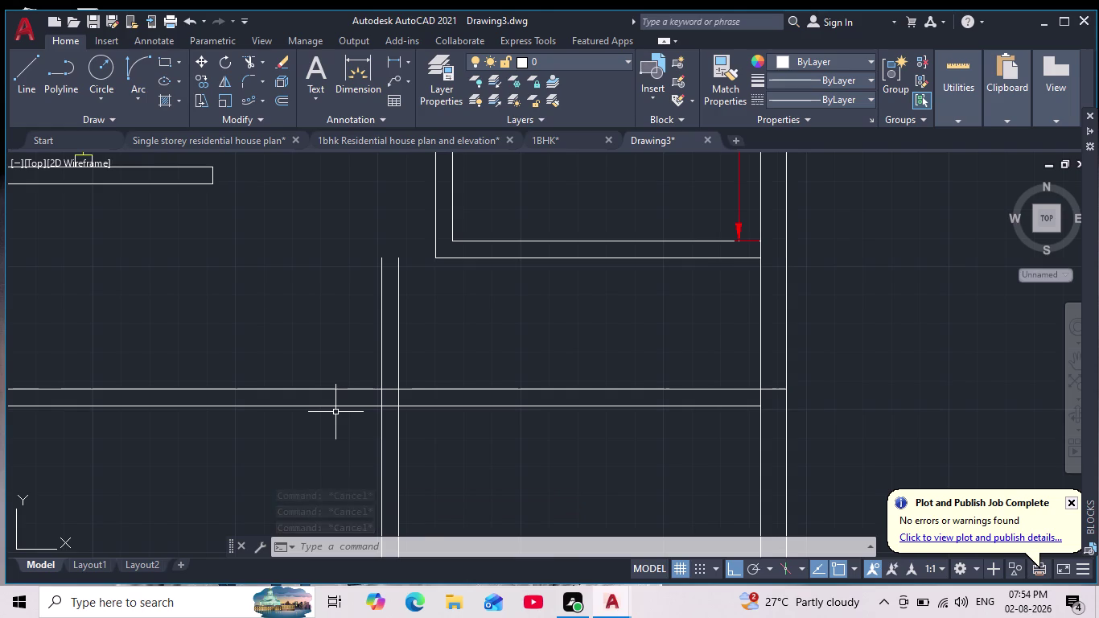
scroll(down, 3)
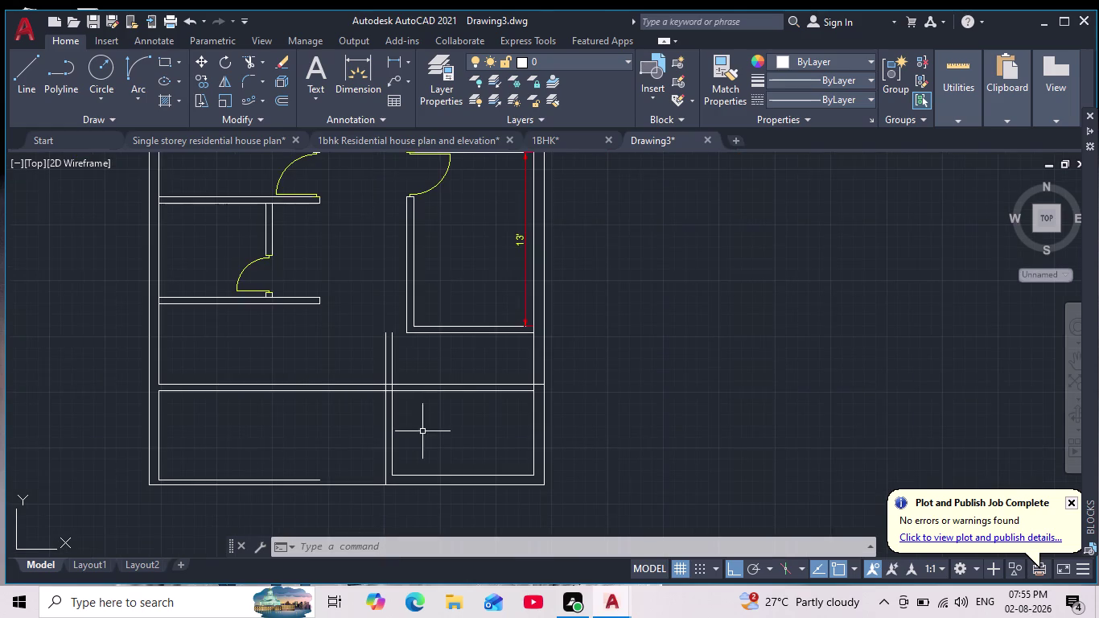
scroll(up, 3)
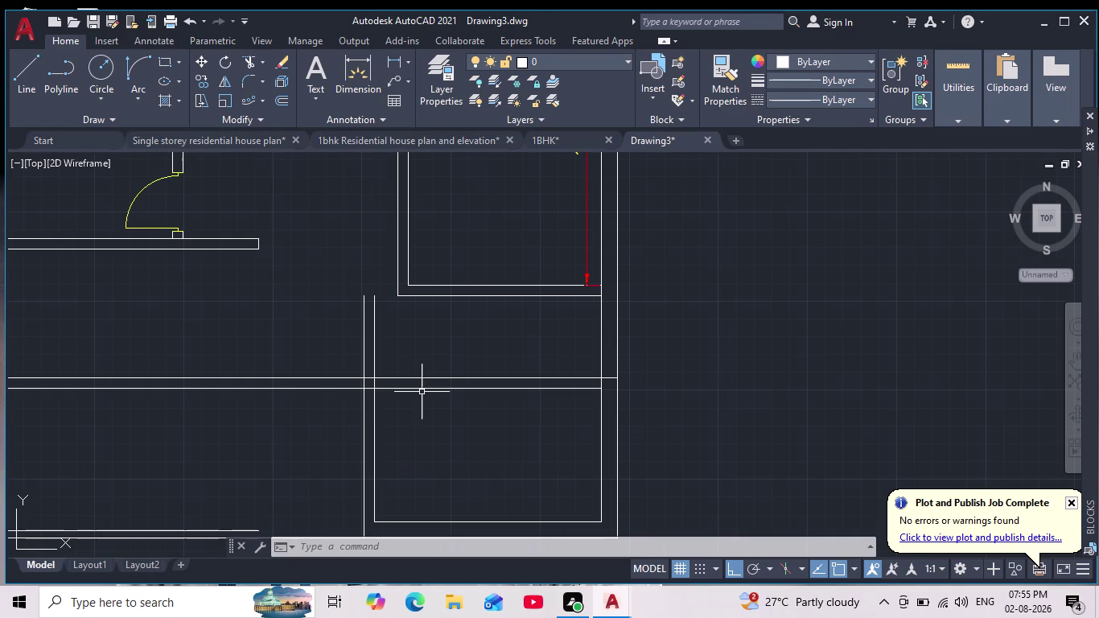
Draw a jamb line across the lower horizontal wall, 2' from the junction.
click(31, 77)
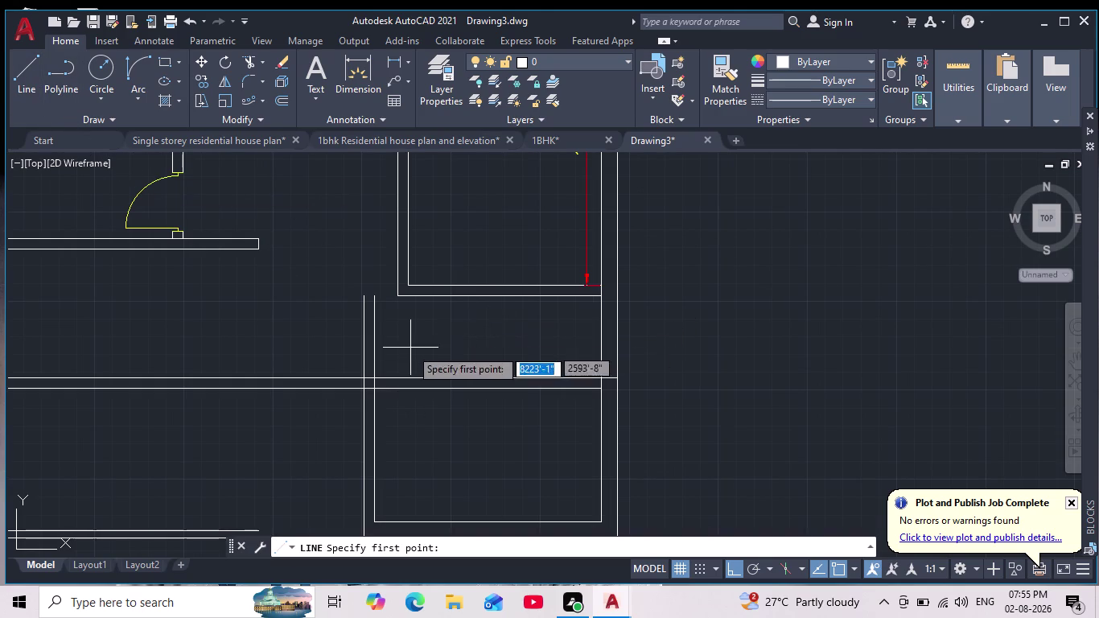
scroll(up, 3)
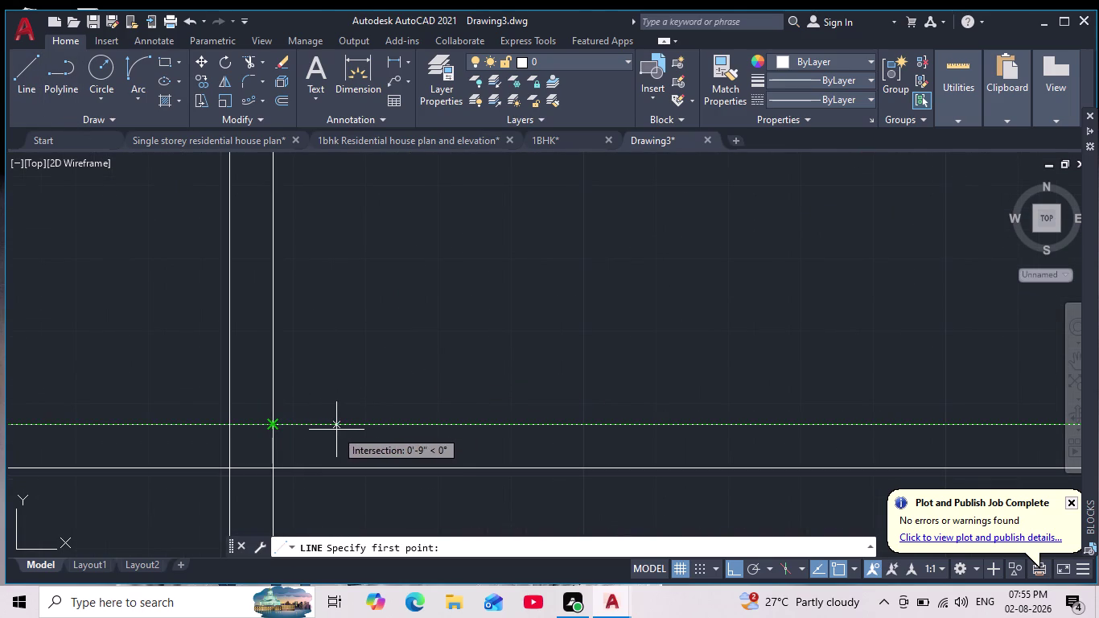
text(2')
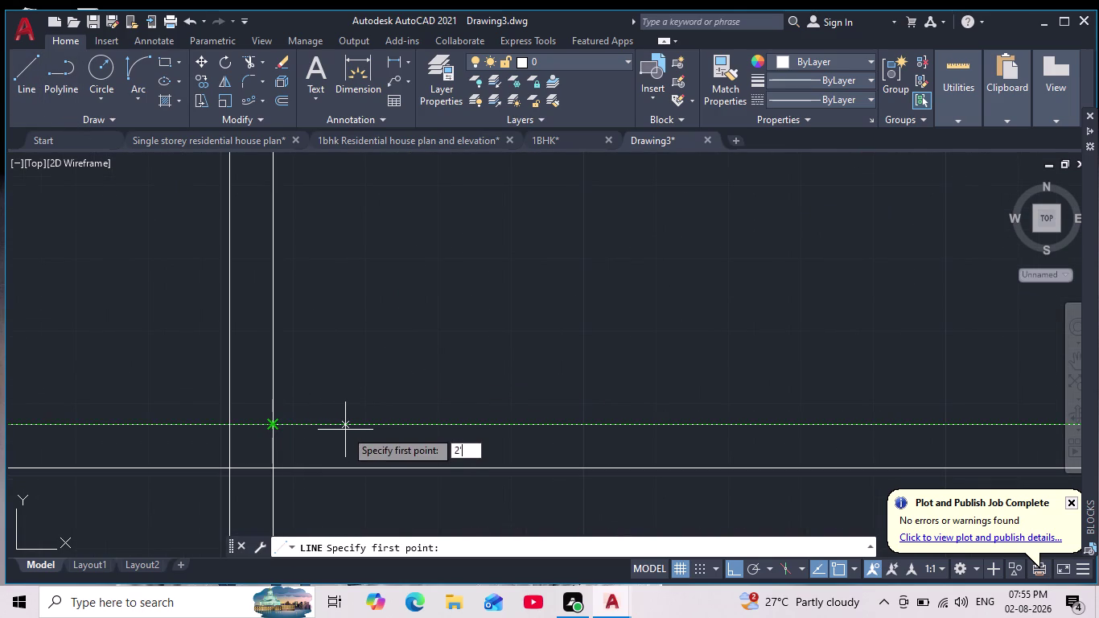
key(Return)
middle_drag(423, 472, 450, 350)
scroll(down, 3)
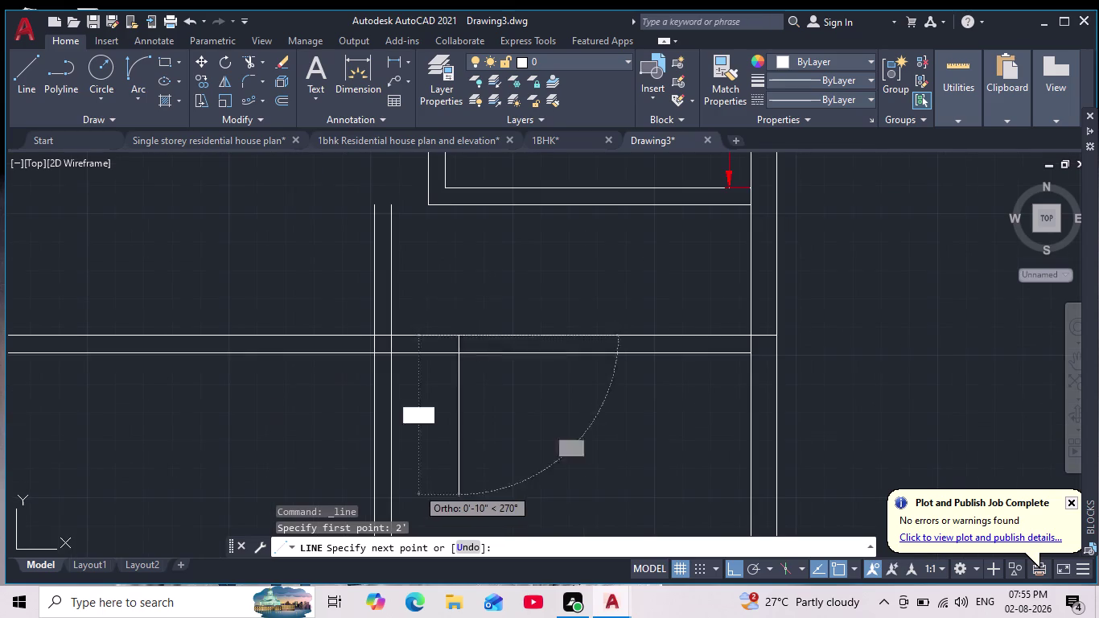
scroll(up, 3)
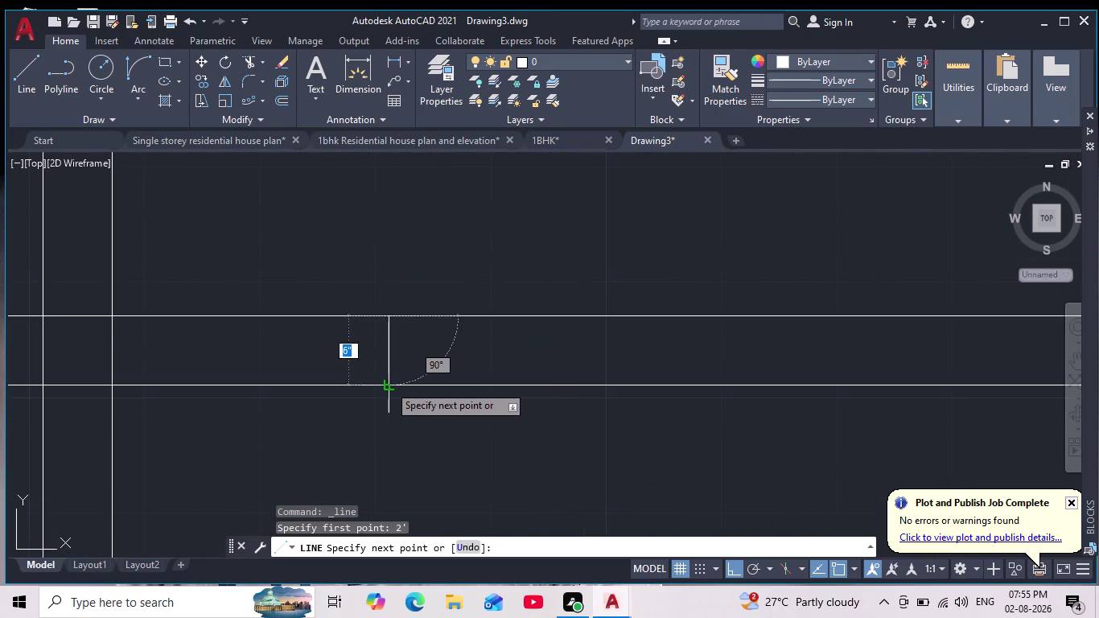
click(389, 385)
key(Escape)
scroll(down, 3)
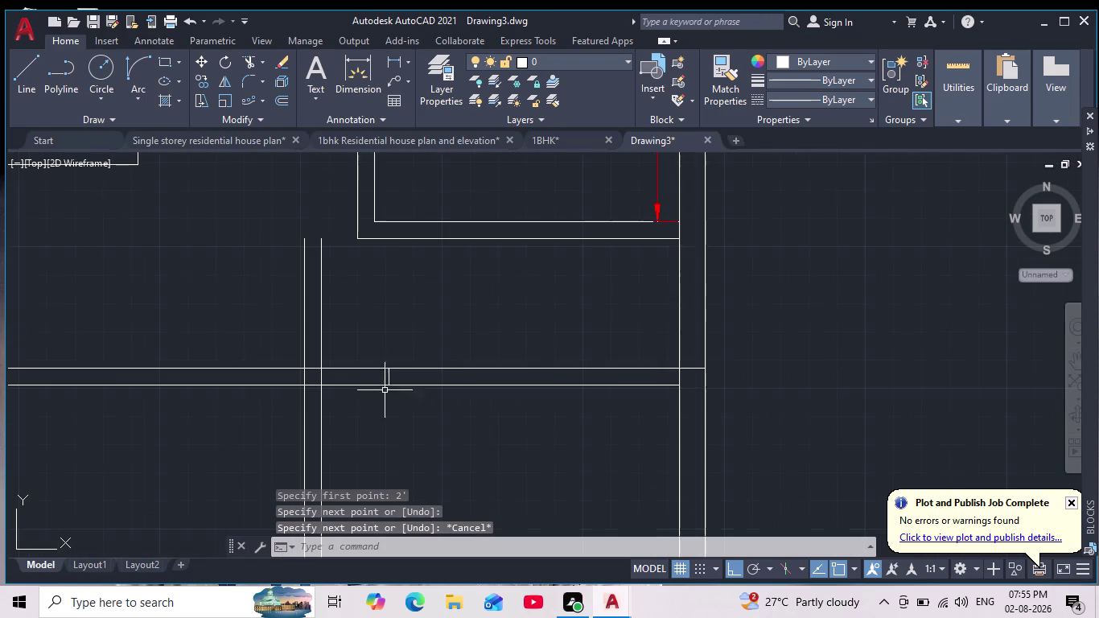
scroll(down, 3)
middle_drag(308, 190, 305, 204)
scroll(up, 3)
middle_drag(303, 279, 309, 399)
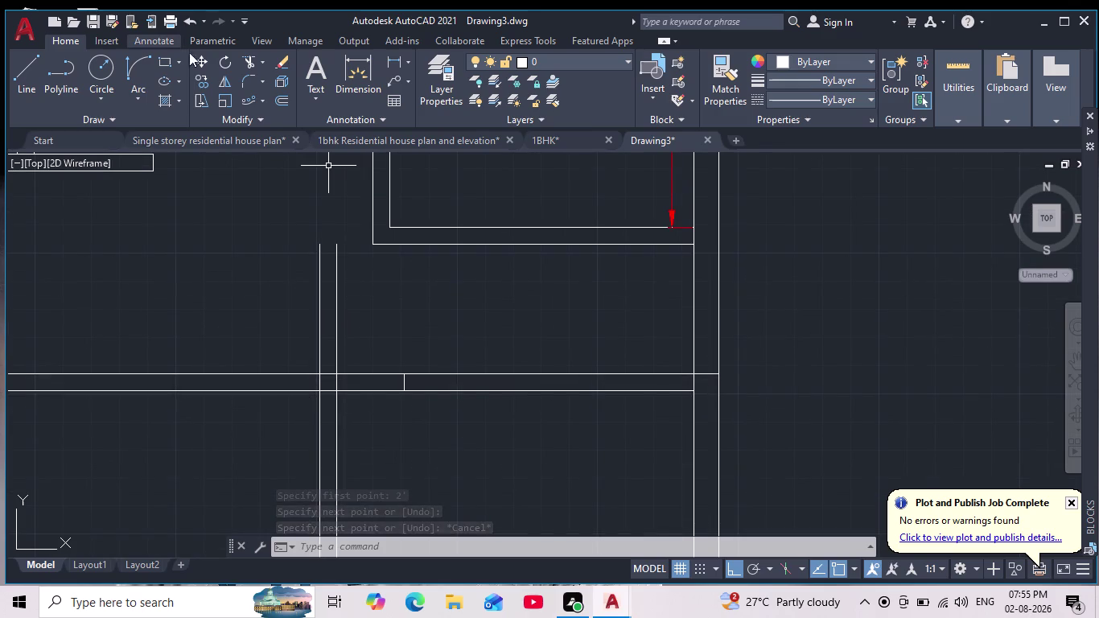
Fence-trim the vertical lines lying between the horizontal wall's two faces.
click(247, 58)
scroll(up, 3)
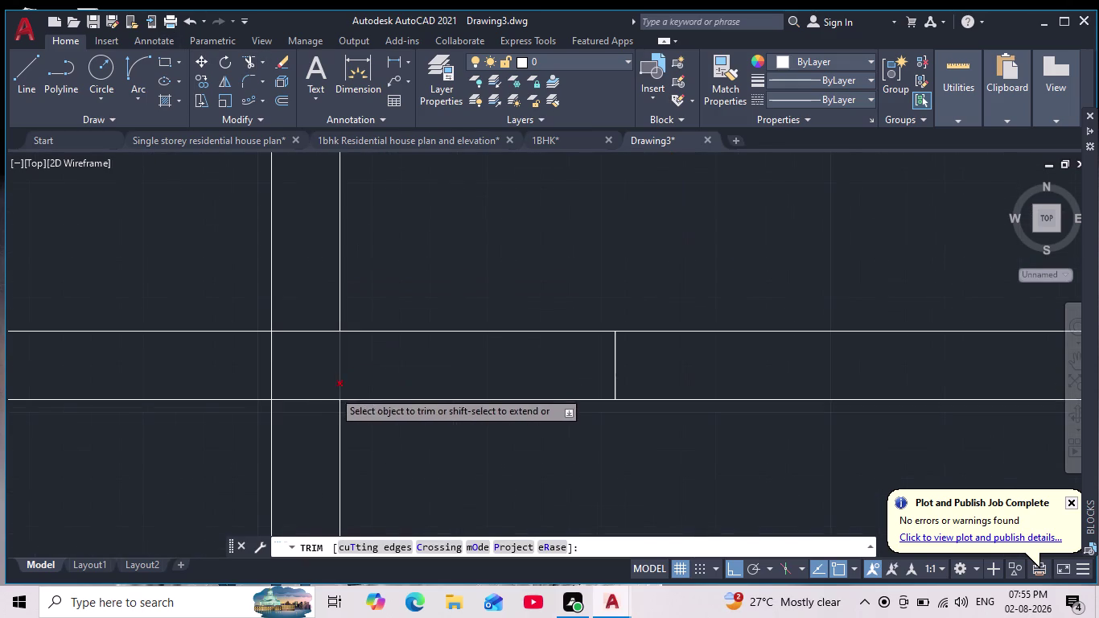
drag(235, 372, 402, 385)
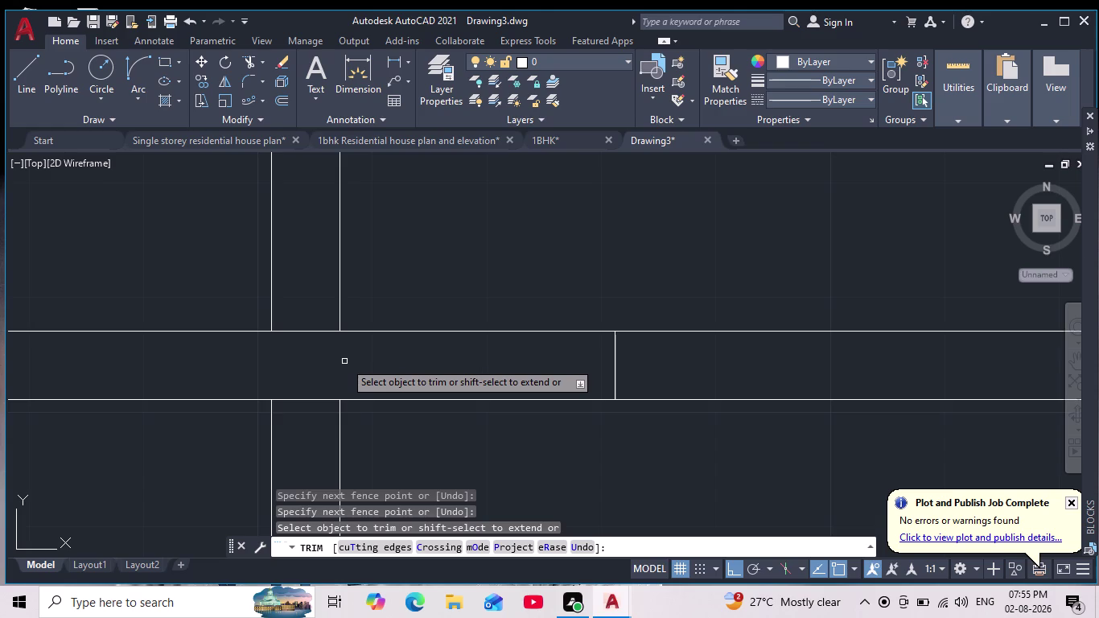
key(Escape)
key(Escape)
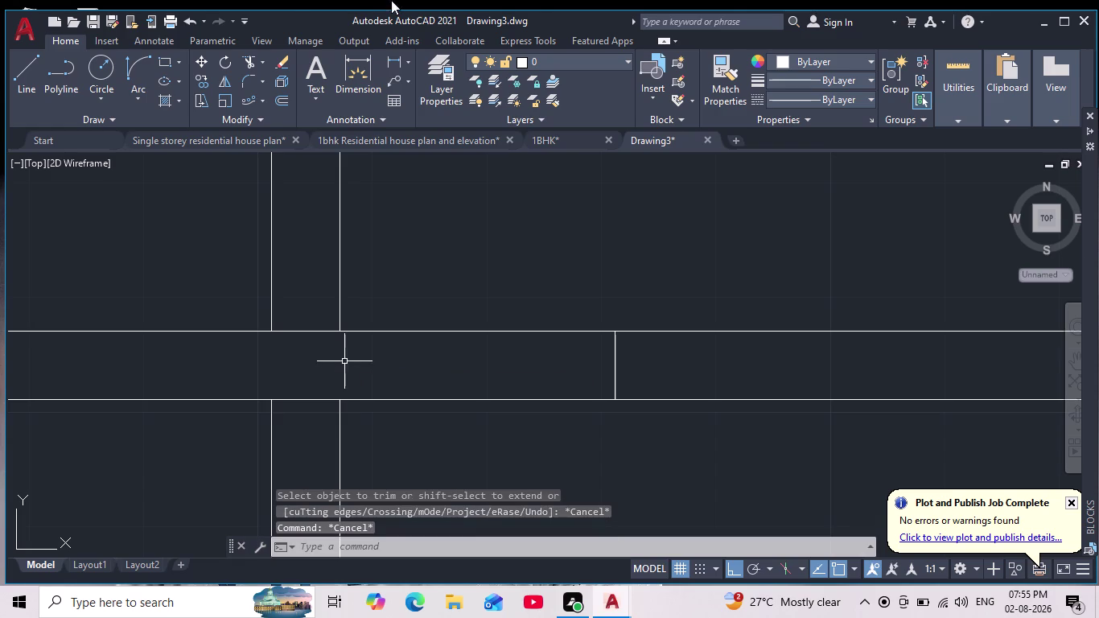
click(247, 79)
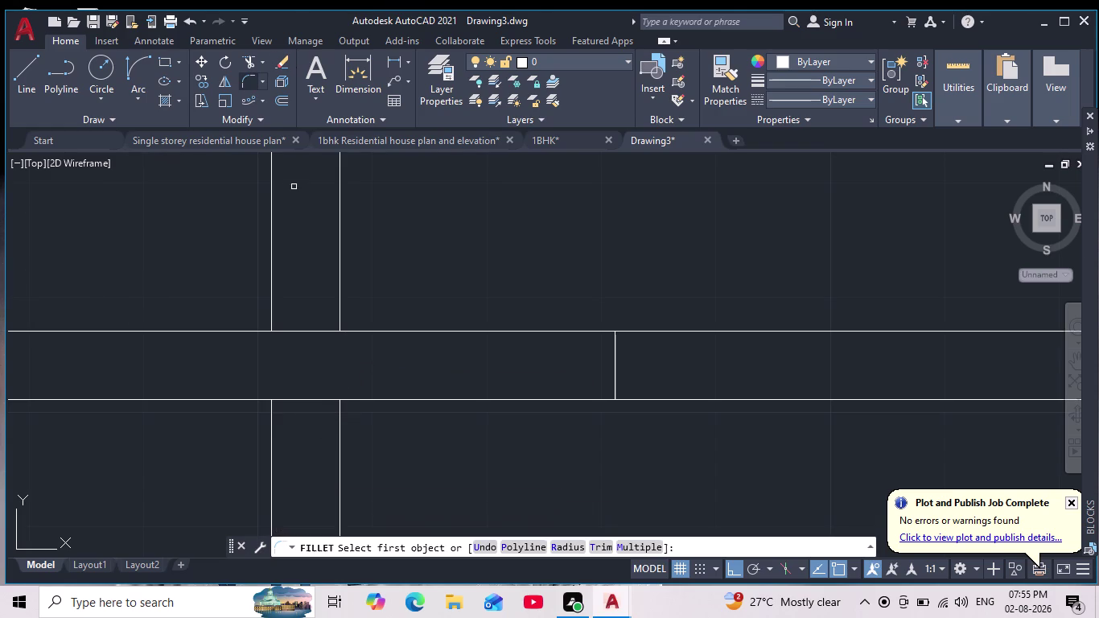
Fillet the upper horizontal wall line with the vertical wall line at radius 0.
click(268, 421)
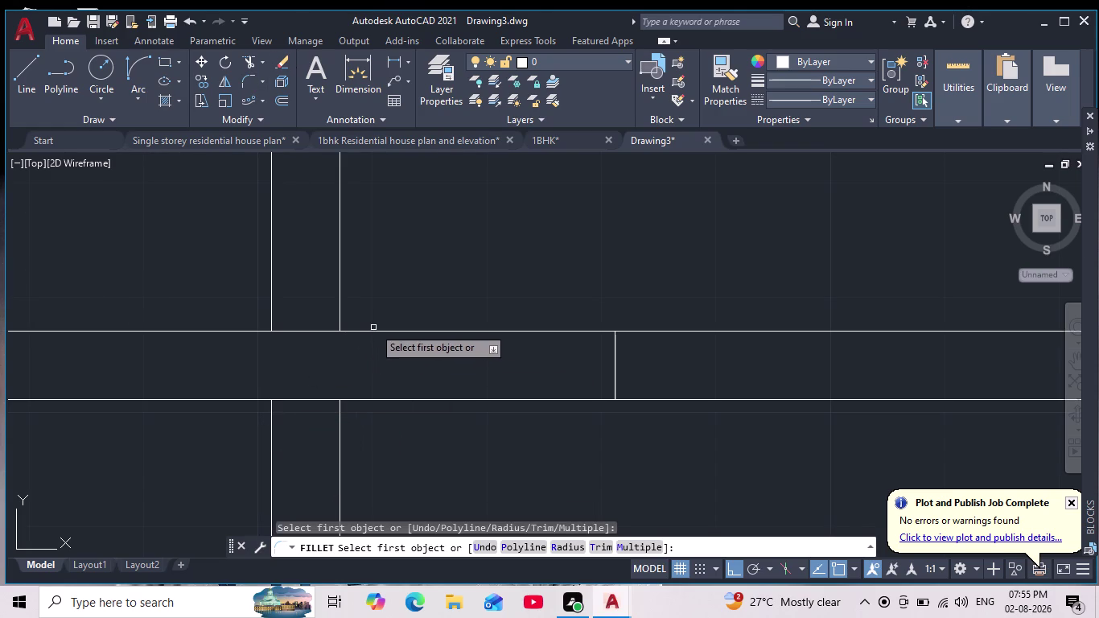
click(366, 332)
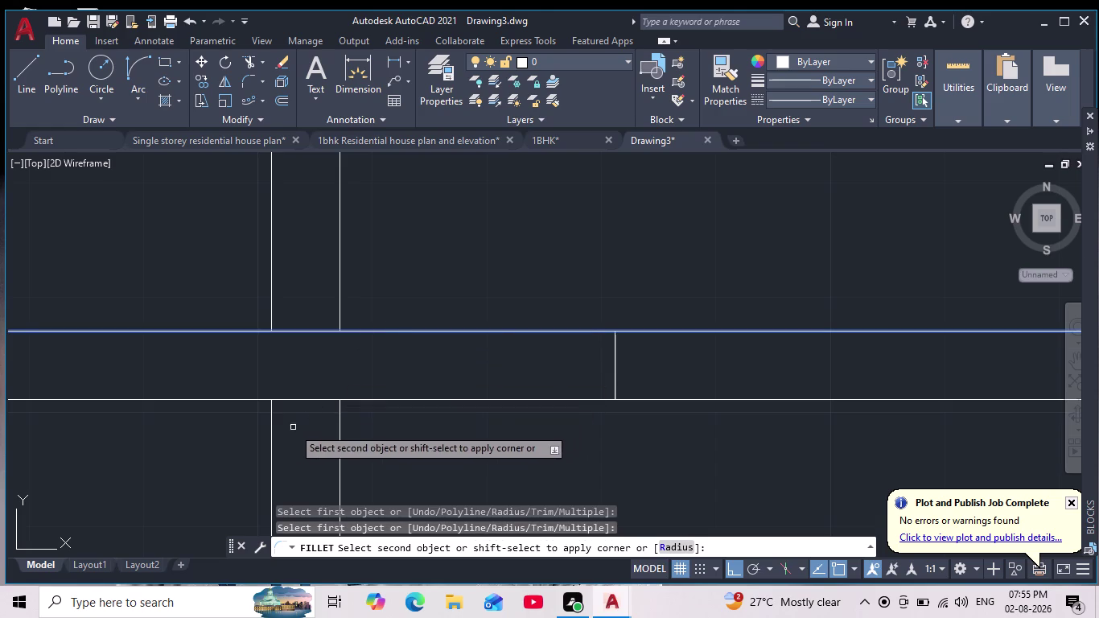
click(271, 432)
scroll(down, 3)
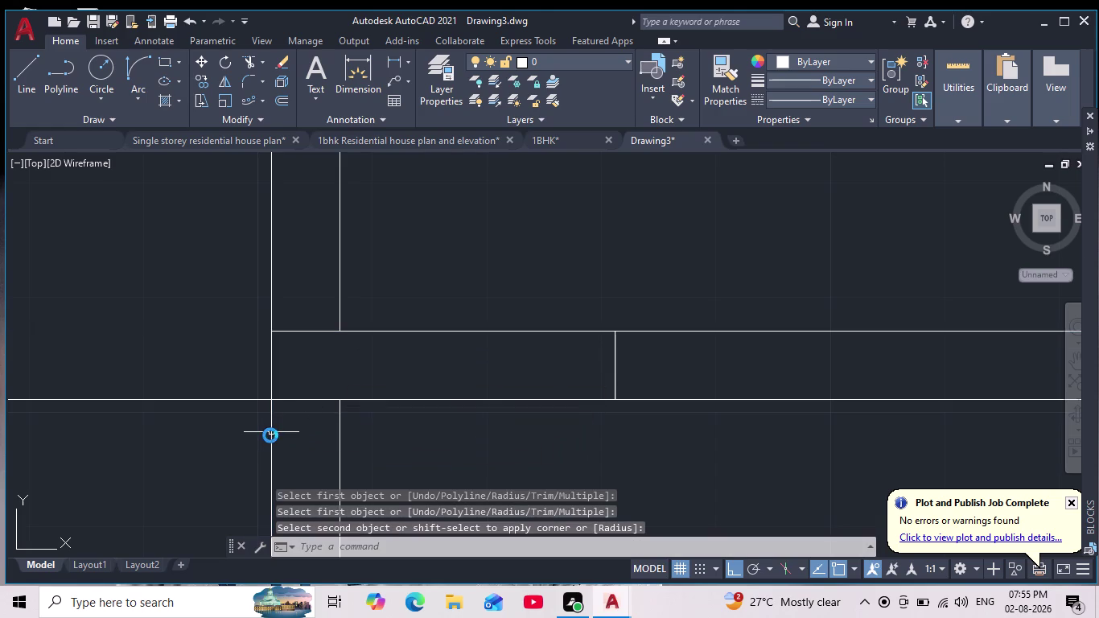
scroll(down, 3)
scroll(down, 3)
scroll(up, 3)
middle_click(250, 452)
scroll(up, 3)
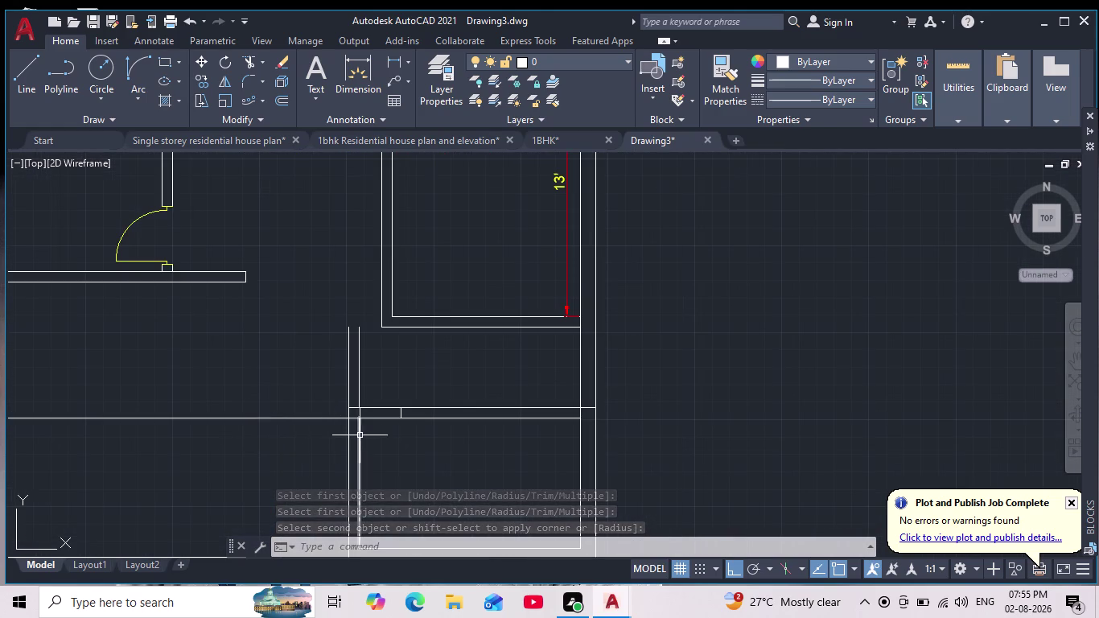
scroll(up, 3)
Corner the inner vertical wall line with the horizontal wall line the same way.
key(Return)
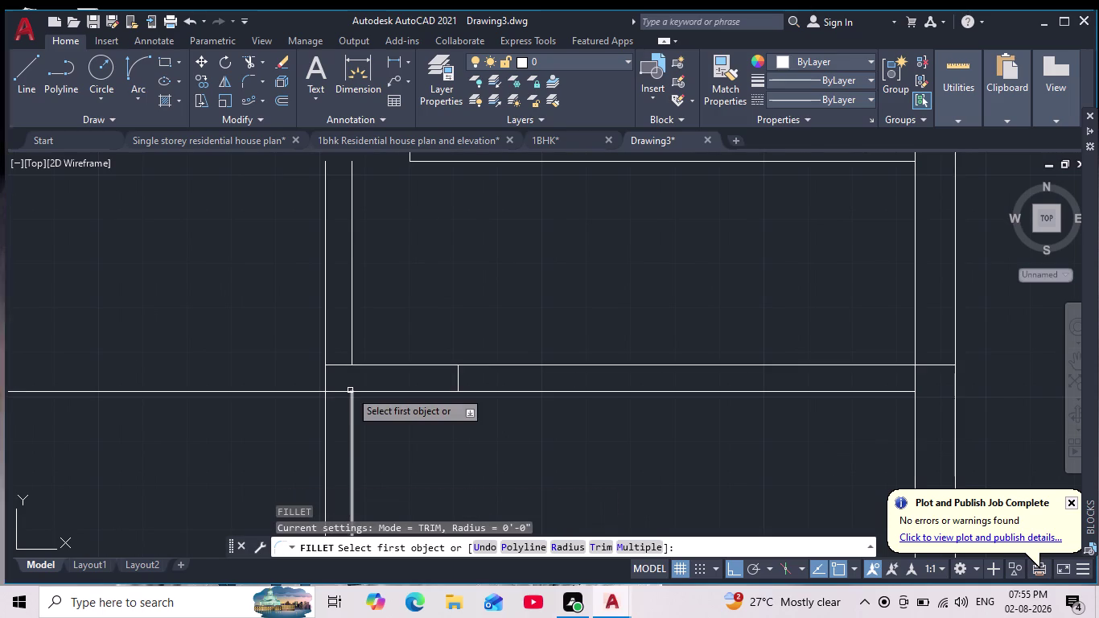
click(349, 439)
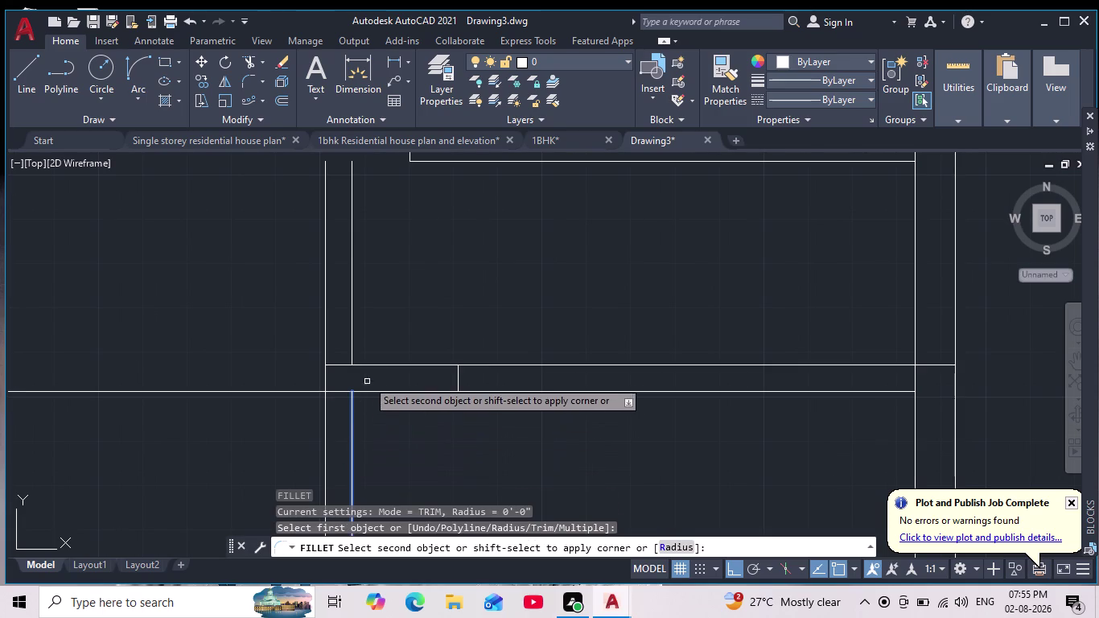
click(368, 365)
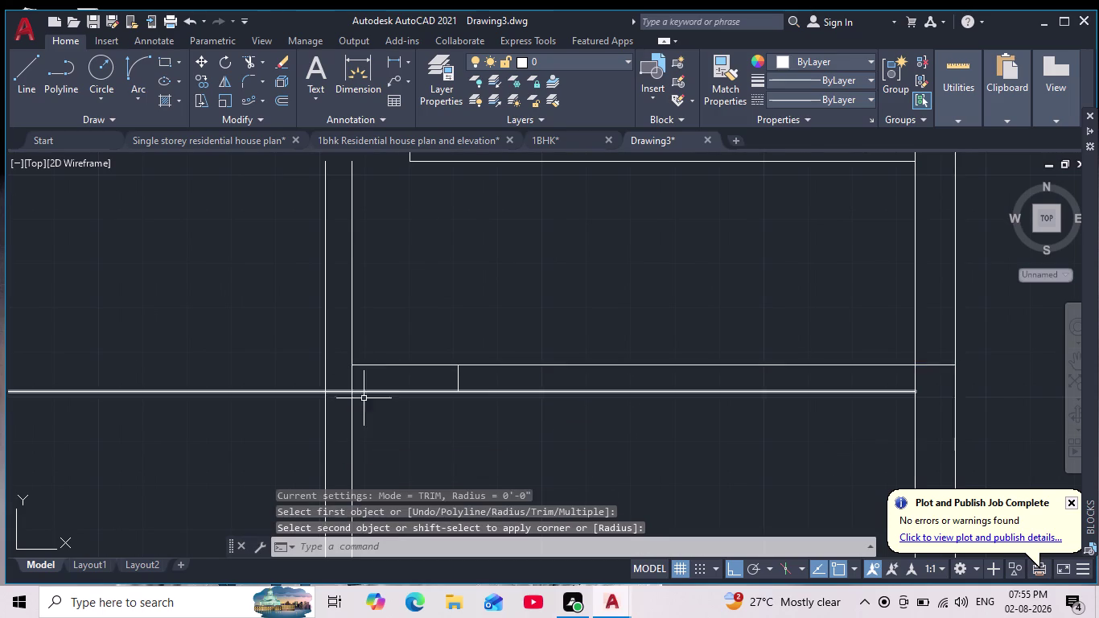
scroll(down, 3)
scroll(up, 3)
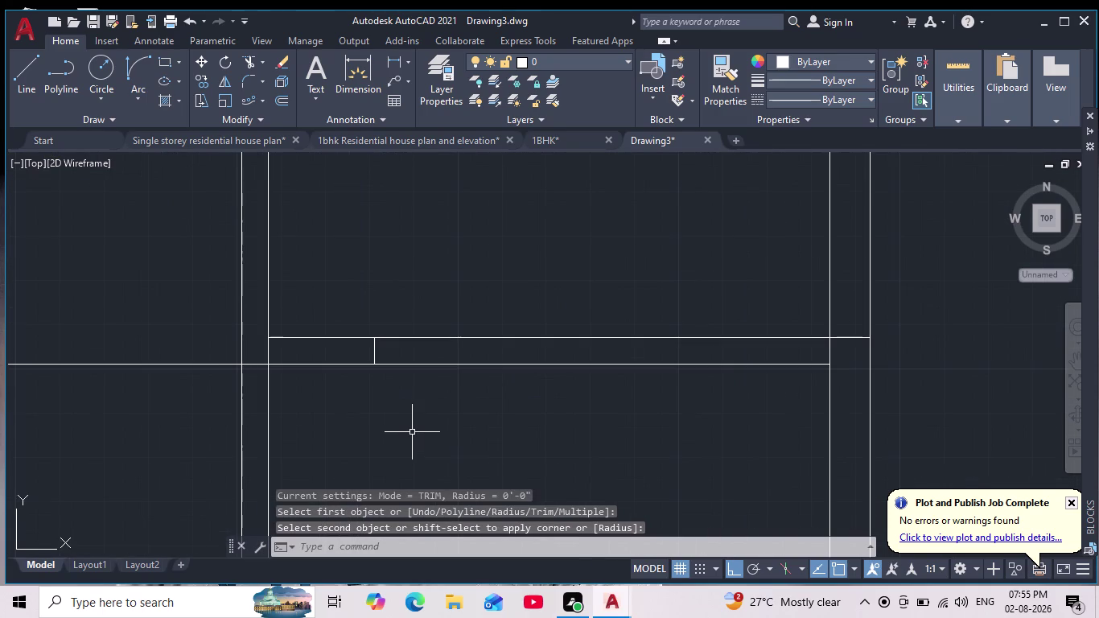
key(Escape)
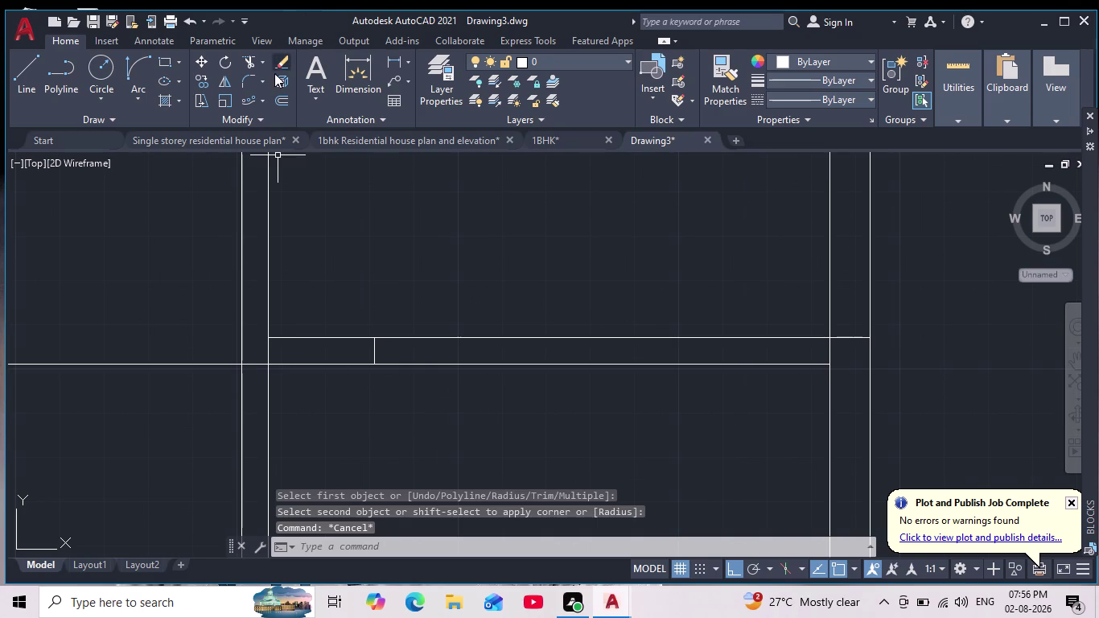
click(255, 61)
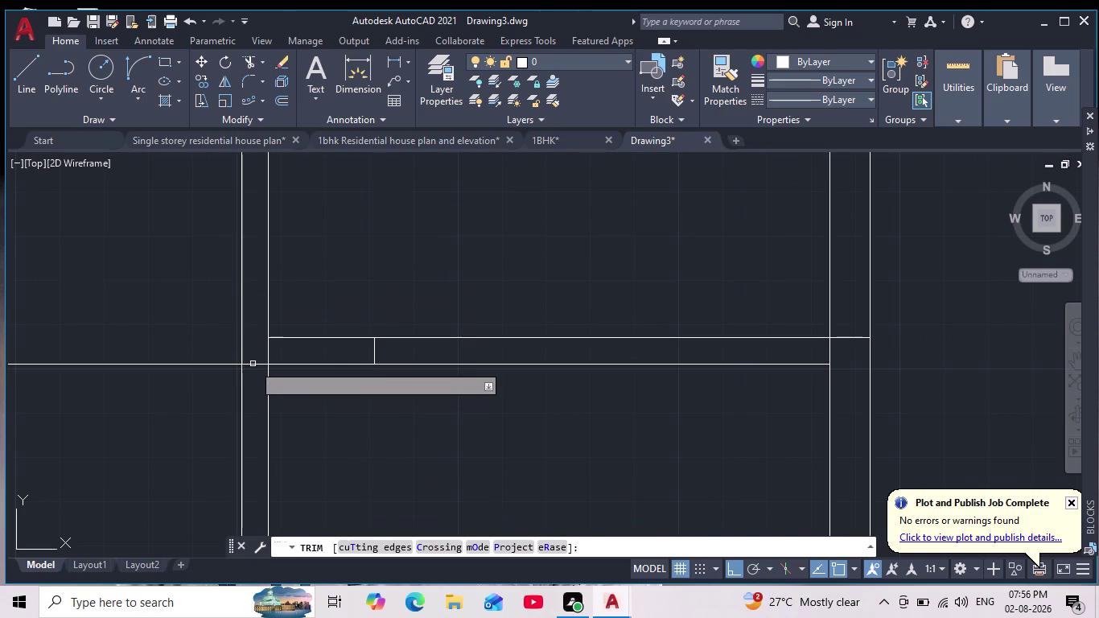
Fence-trim the lower wall's double lines between the left stub and right wall.
click(253, 364)
key(Escape)
key(Escape)
key(Escape)
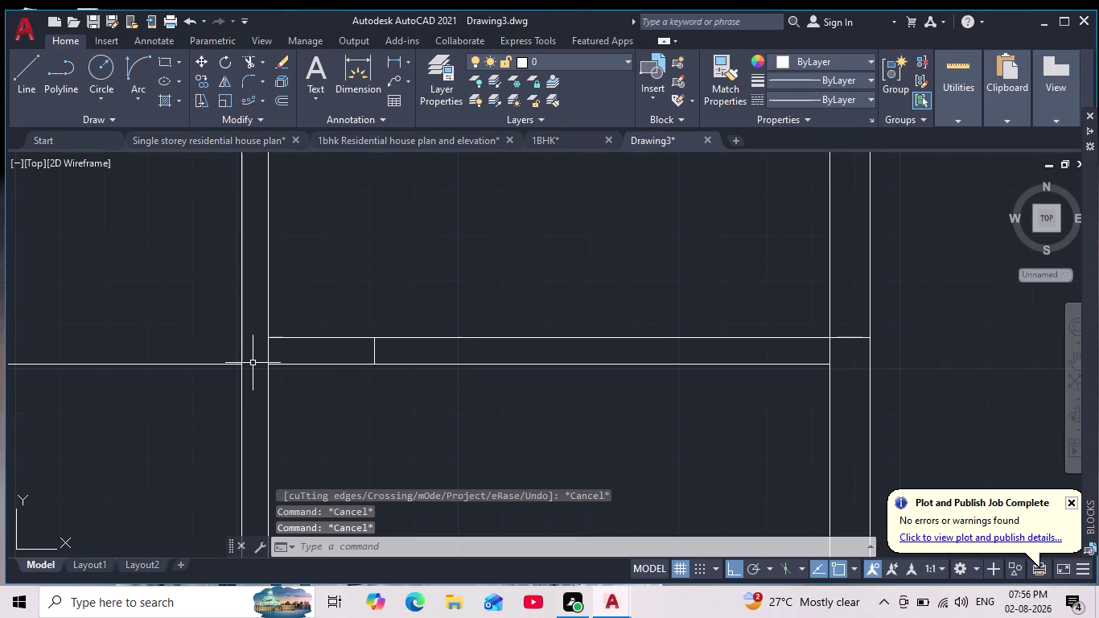
scroll(down, 3)
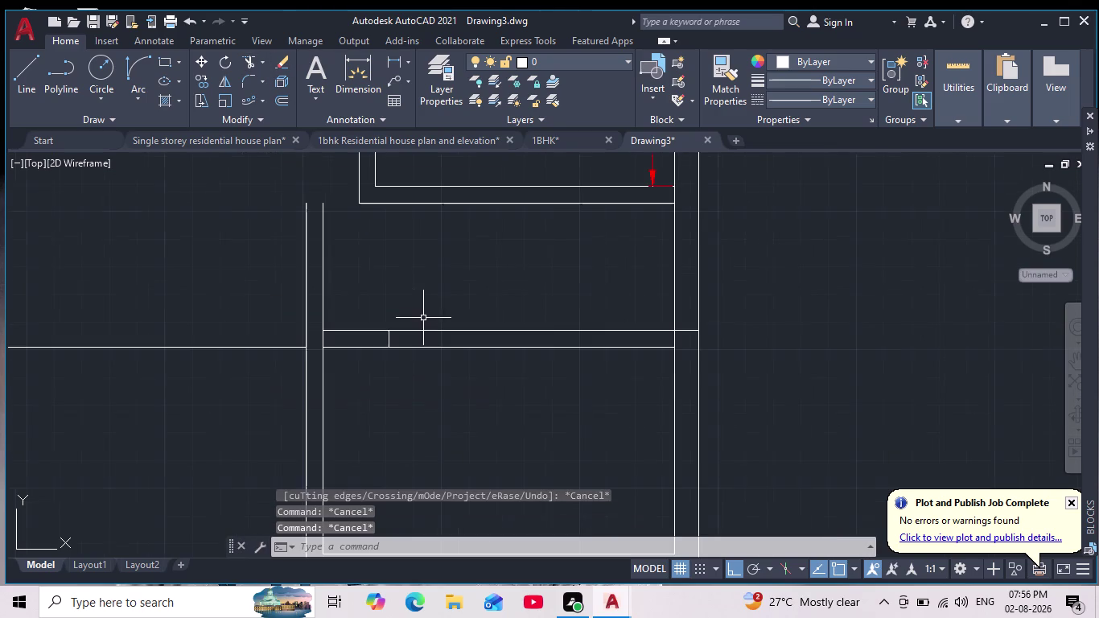
click(245, 60)
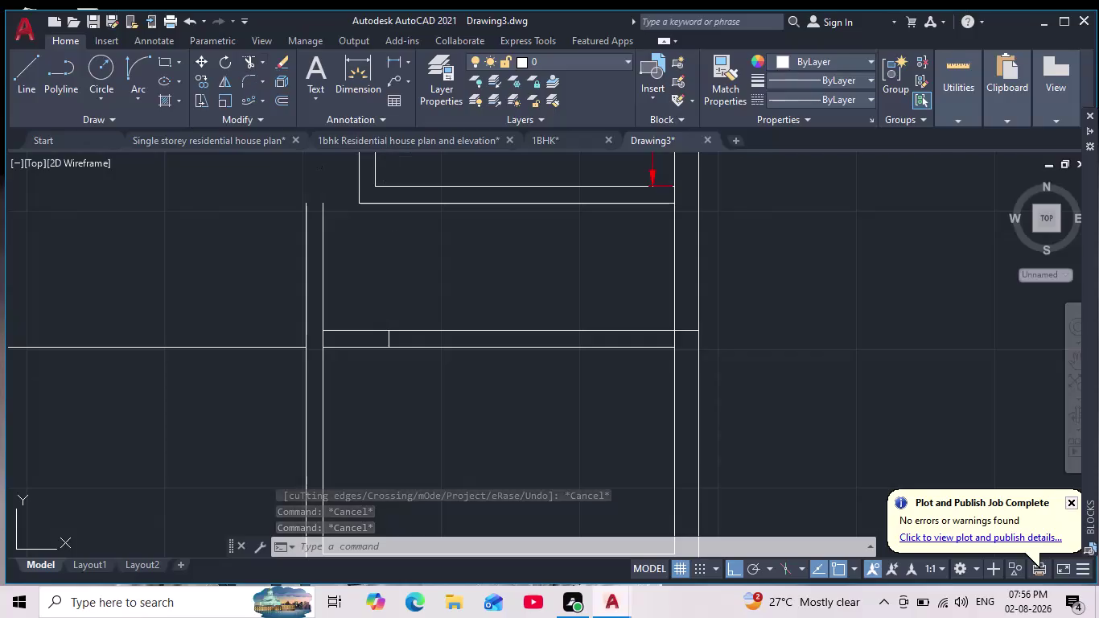
drag(476, 308, 483, 369)
key(Escape)
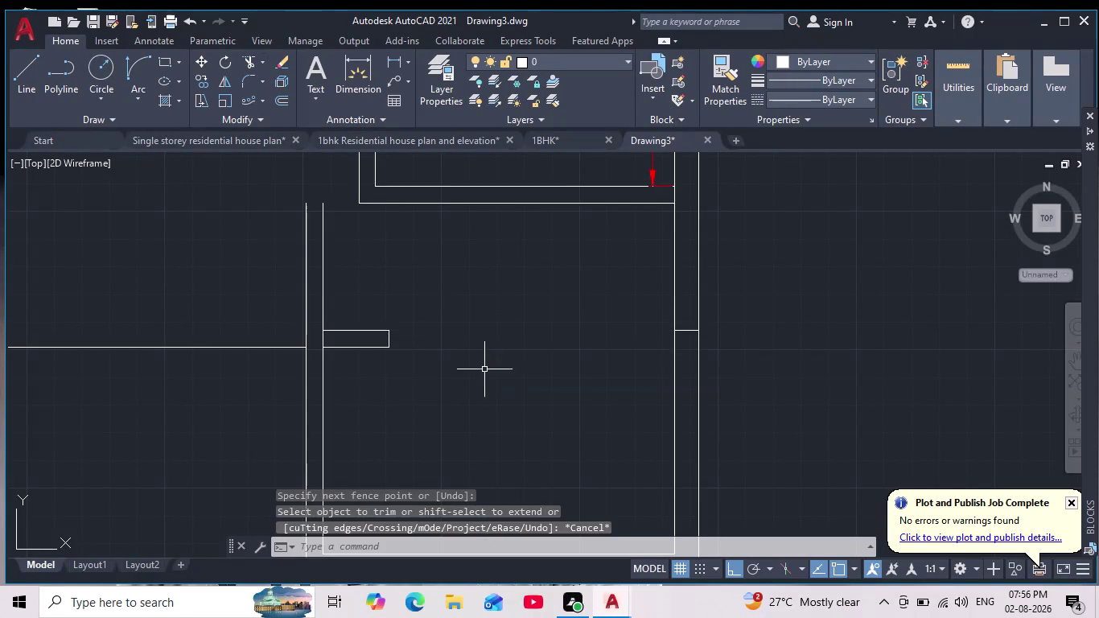
key(Escape)
key(Escape)
key(Escape)
scroll(down, 3)
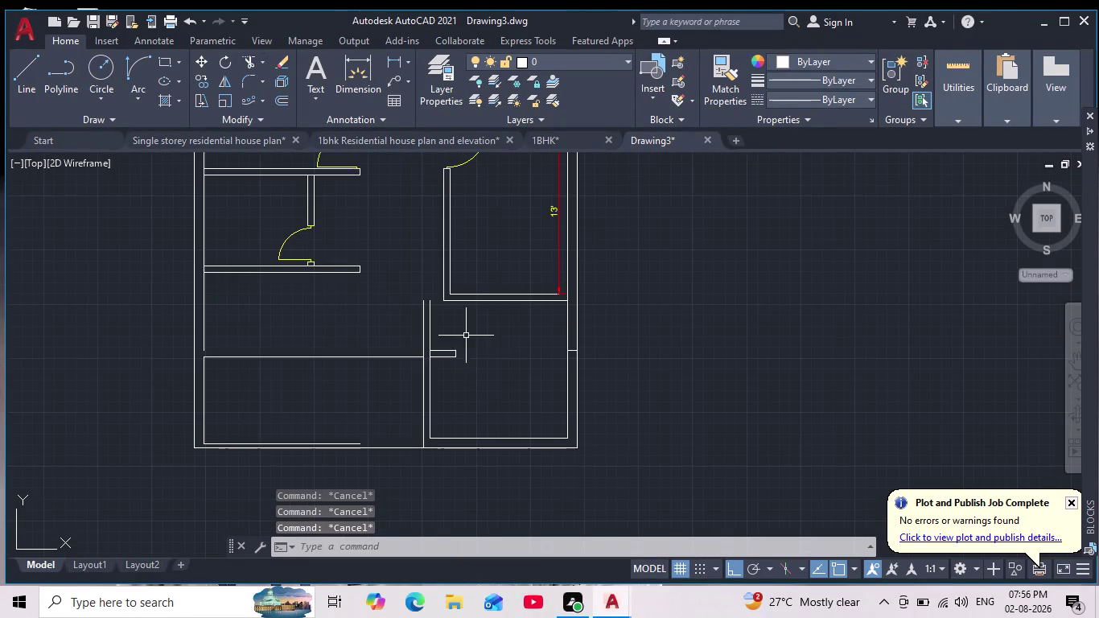
scroll(up, 3)
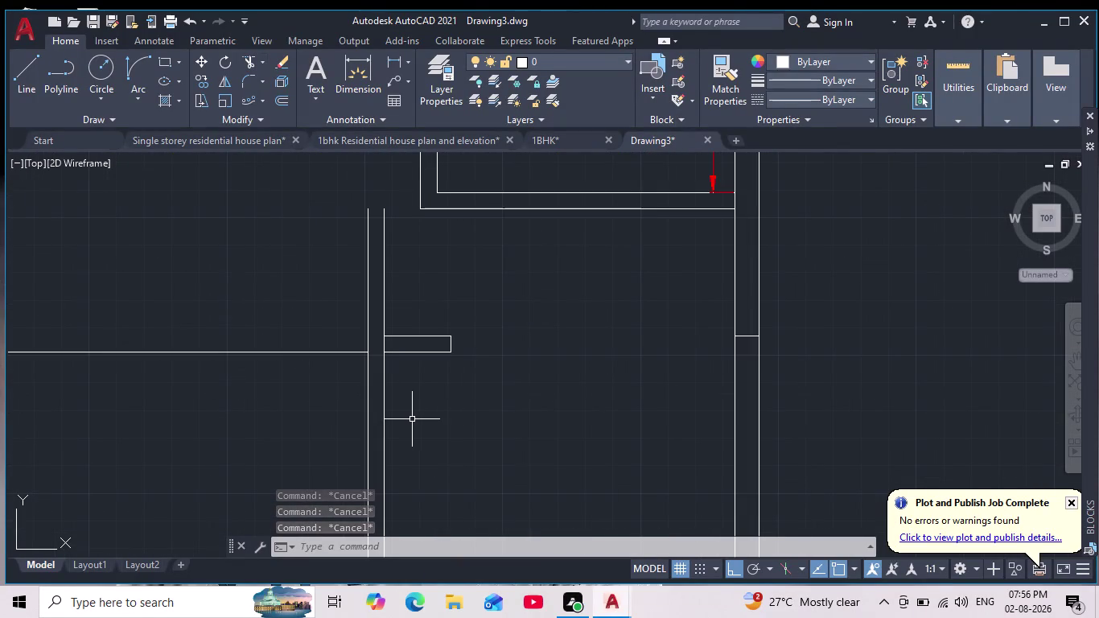
click(246, 82)
scroll(up, 3)
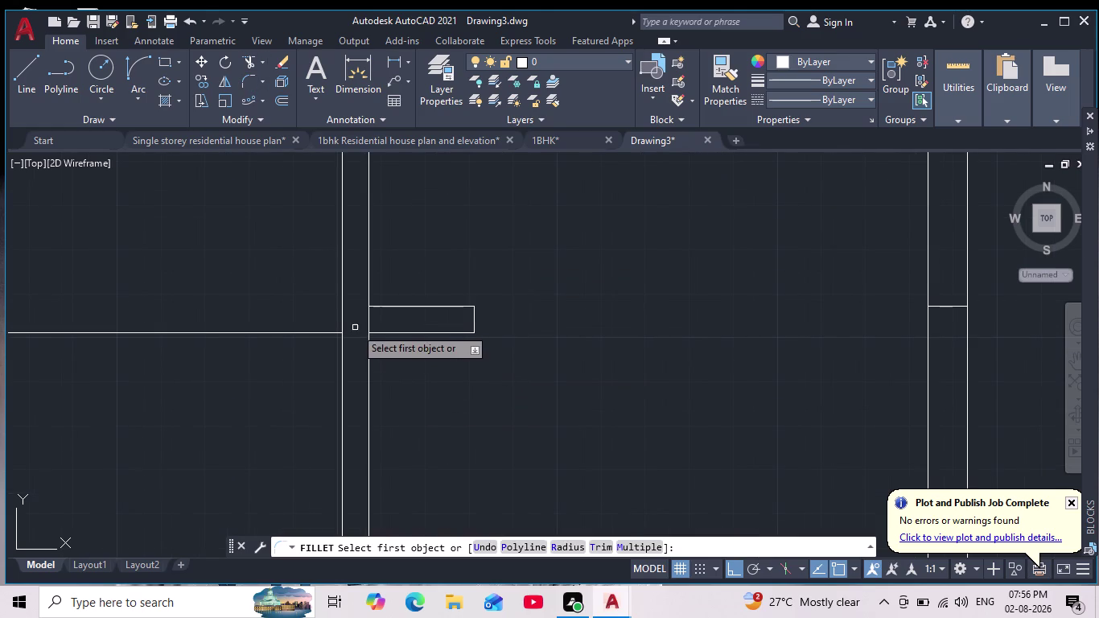
Fillet the left wall's outer vertical line with the stub's top line at radius 0.
click(342, 321)
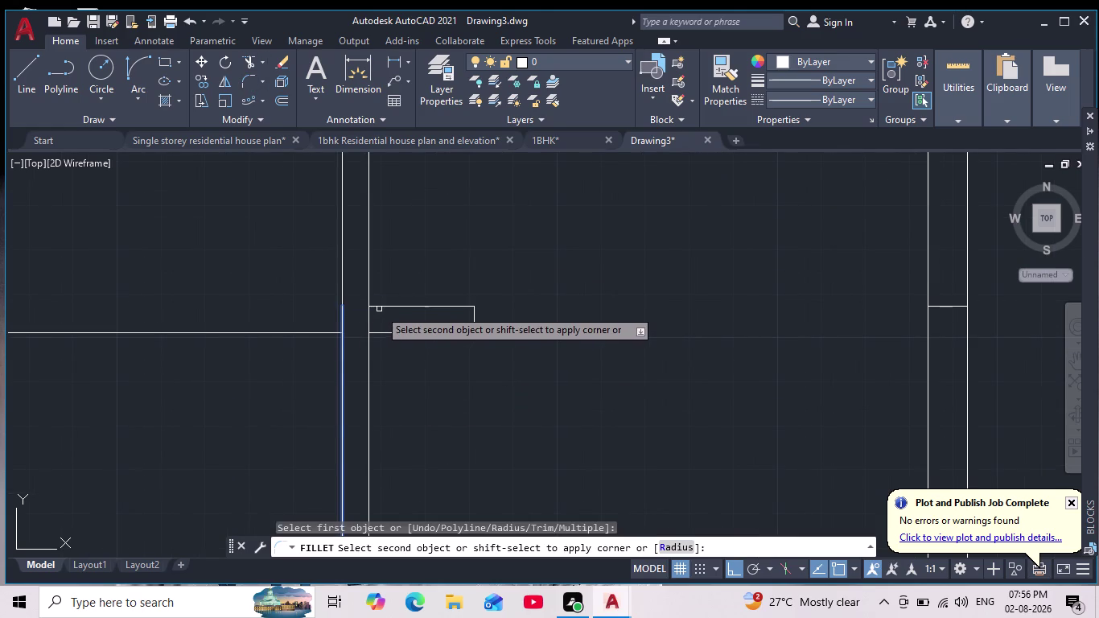
click(378, 310)
click(375, 305)
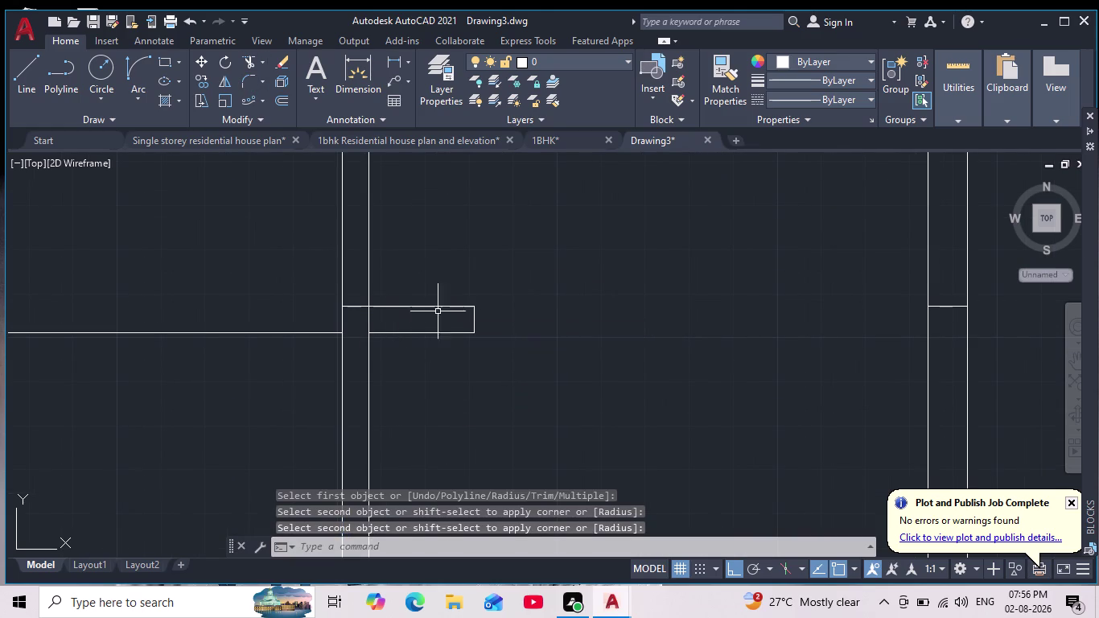
key(Escape)
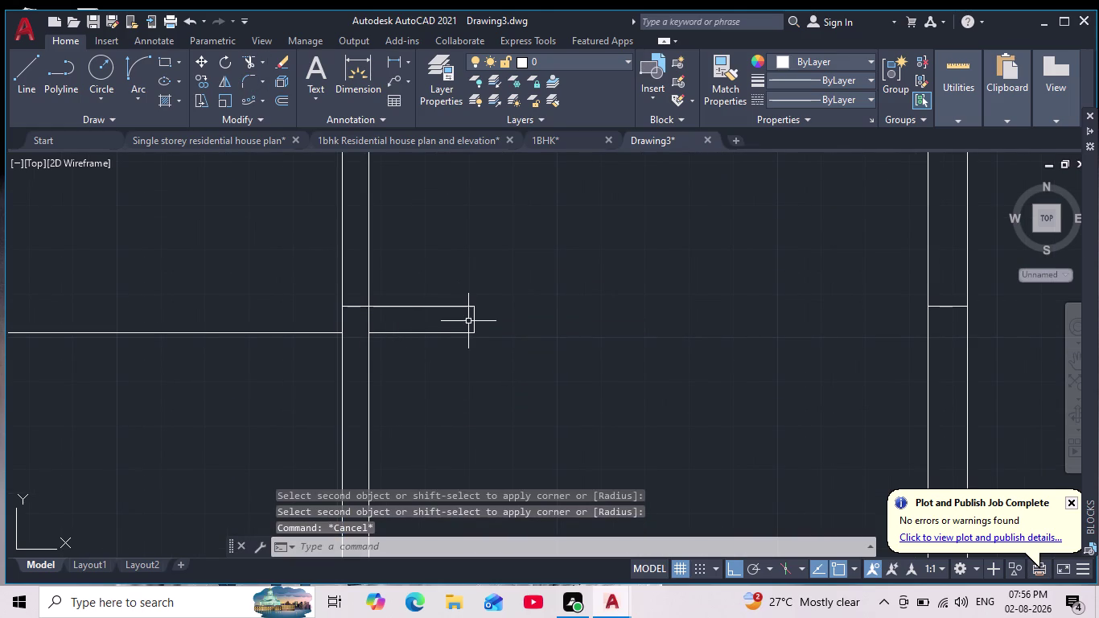
middle_drag(468, 321, 457, 362)
scroll(down, 3)
scroll(up, 3)
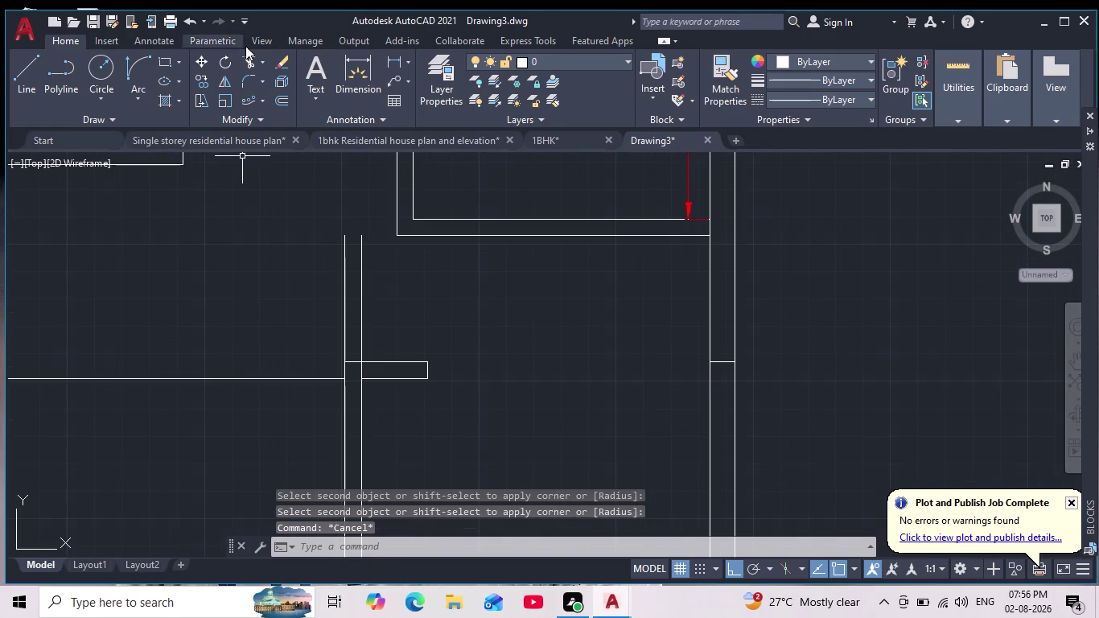
Fence-trim the stray wall line ends above and beside the lower-left stub.
click(254, 58)
drag(426, 292, 193, 300)
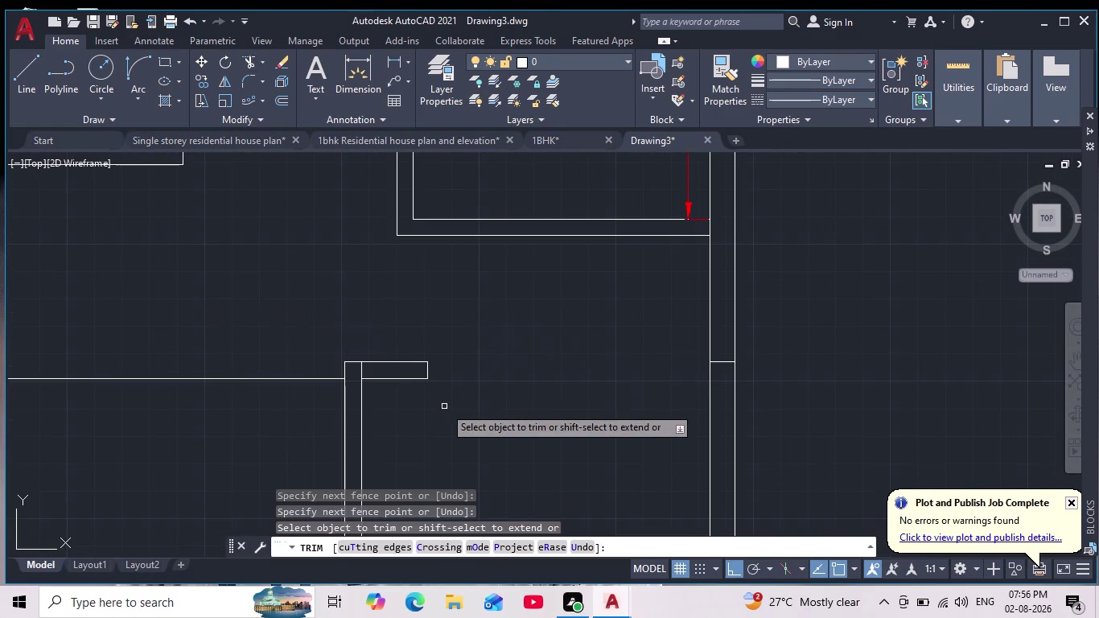
scroll(up, 3)
drag(166, 303, 150, 301)
drag(148, 300, 224, 298)
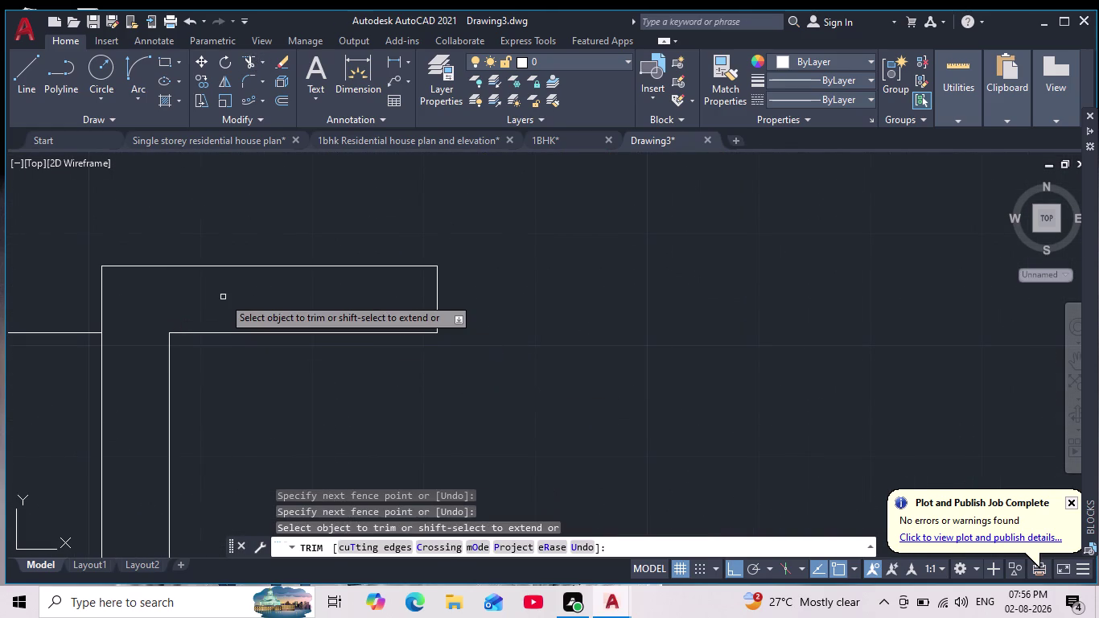
key(Escape)
key(Escape)
key(Escape)
key(Escape)
key(Escape)
key(Escape)
key(Escape)
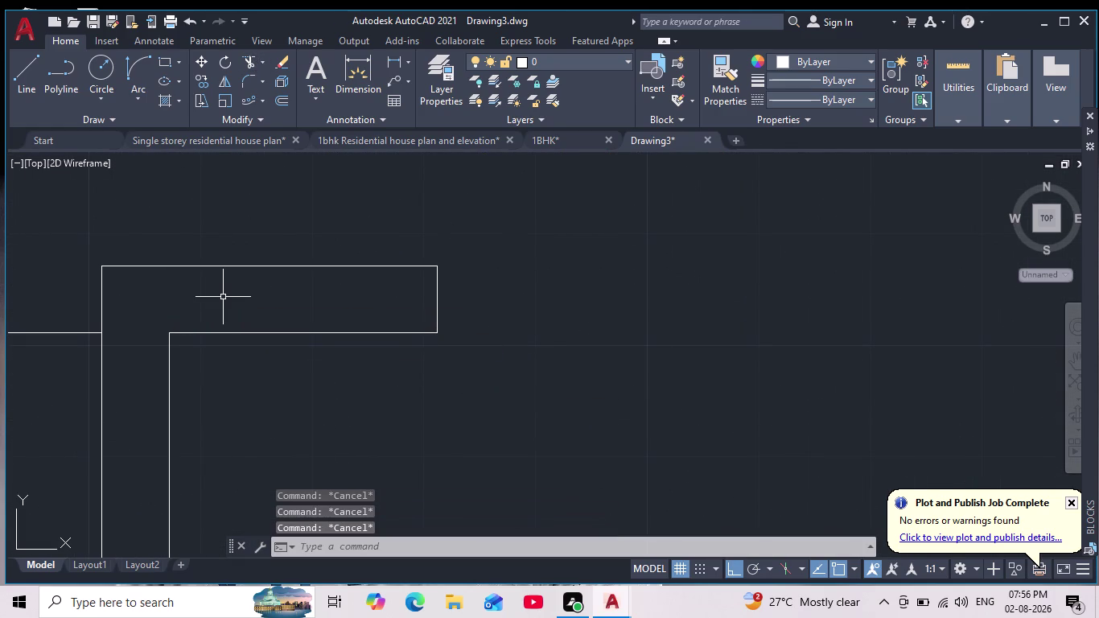
Extend the lower-left wall line with EX, viewing the lower-left rooms.
scroll(down, 3)
scroll(down, 3)
middle_drag(175, 322, 253, 349)
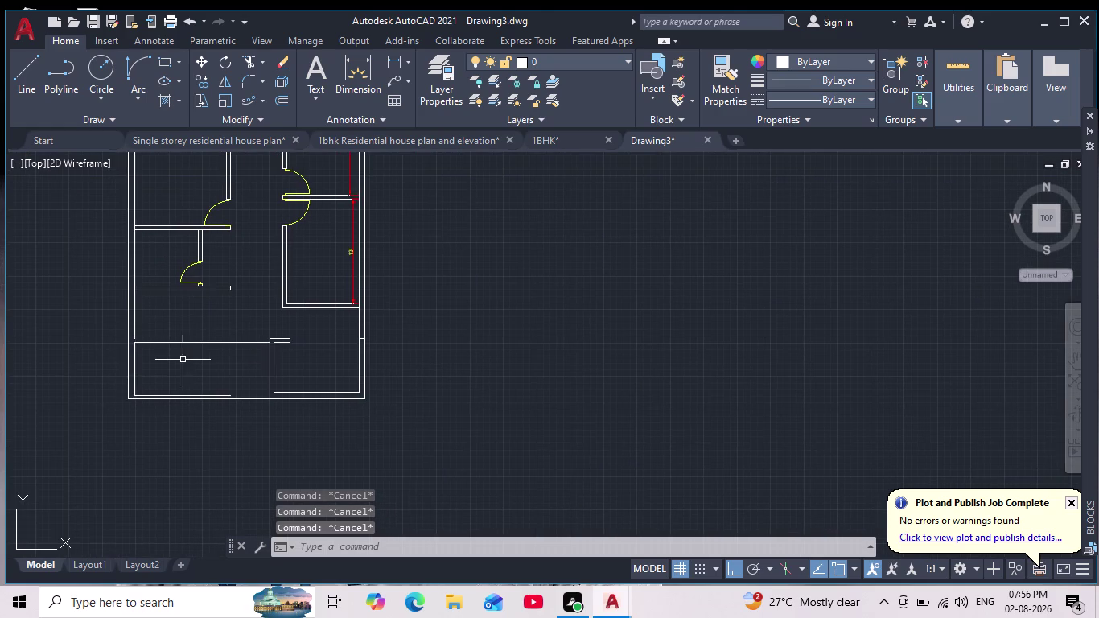
scroll(up, 3)
middle_drag(183, 354, 211, 379)
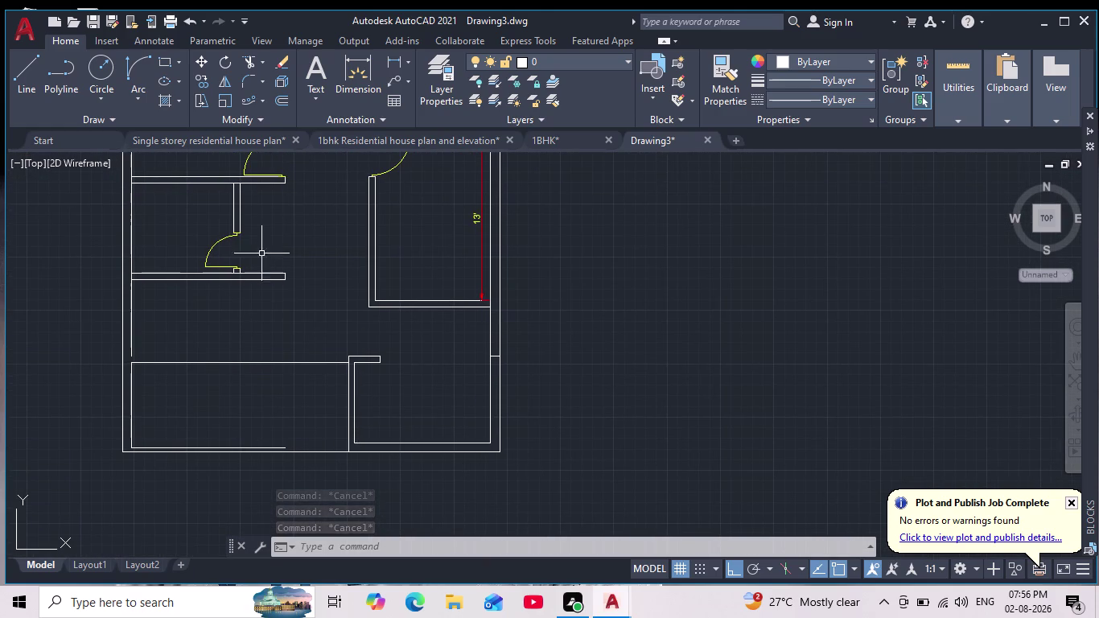
text(ex)
key(Return)
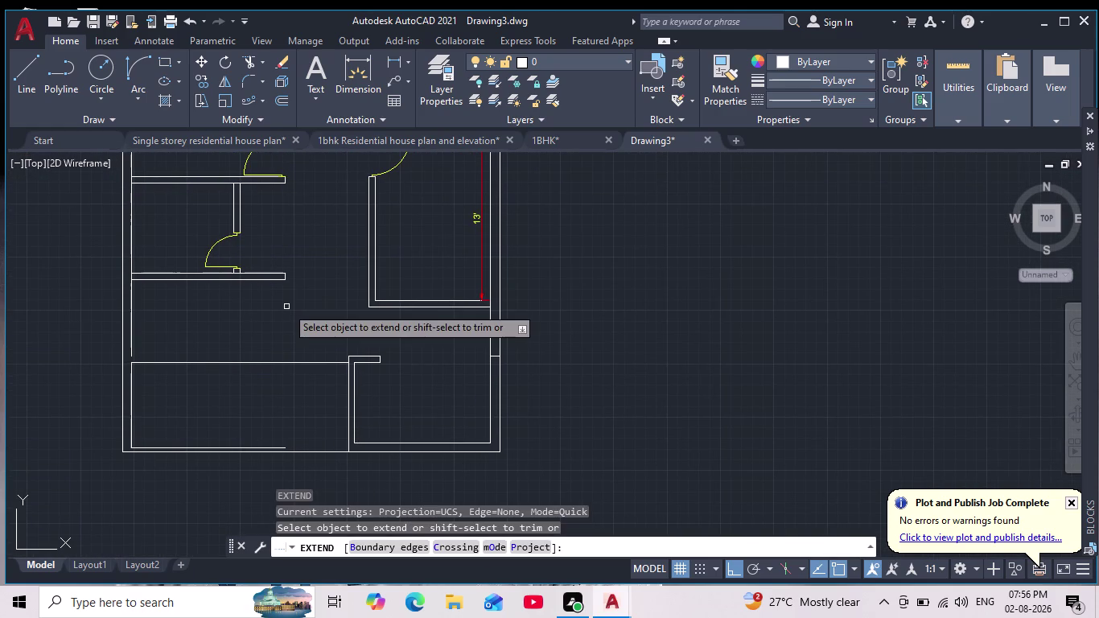
click(131, 329)
key(Escape)
key(Escape)
key(Escape)
key(Escape)
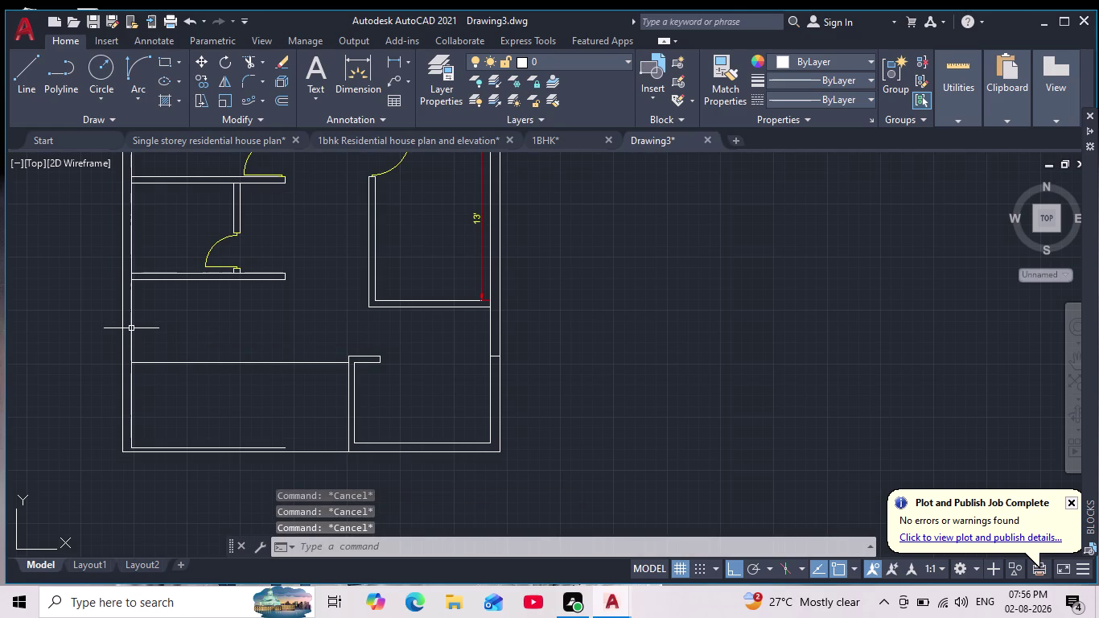
key(o)
key(Return)
Offset the lower horizontal wall line 6 inches upward to form a double wall.
key(6)
key(Return)
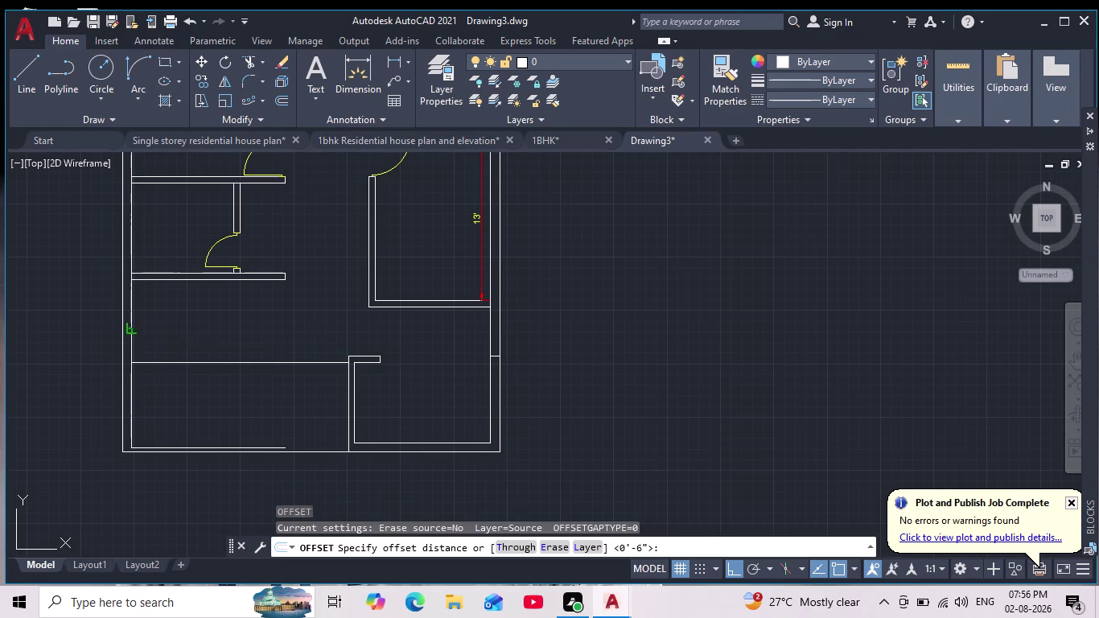
click(171, 362)
click(169, 343)
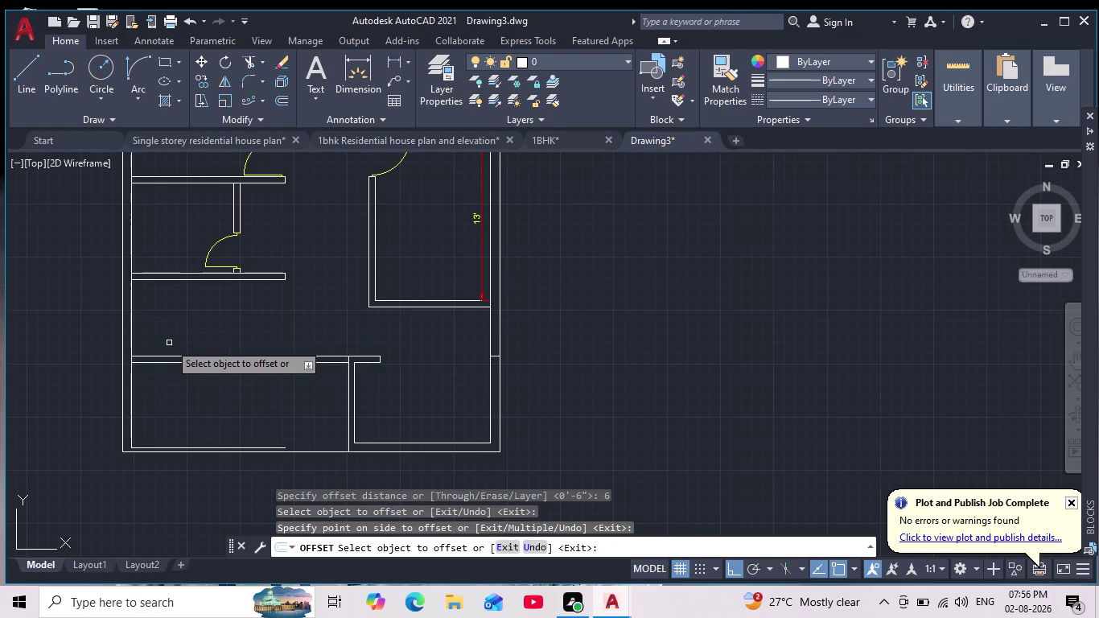
key(Escape)
key(Escape)
key(Escape)
key(Escape)
key(Escape)
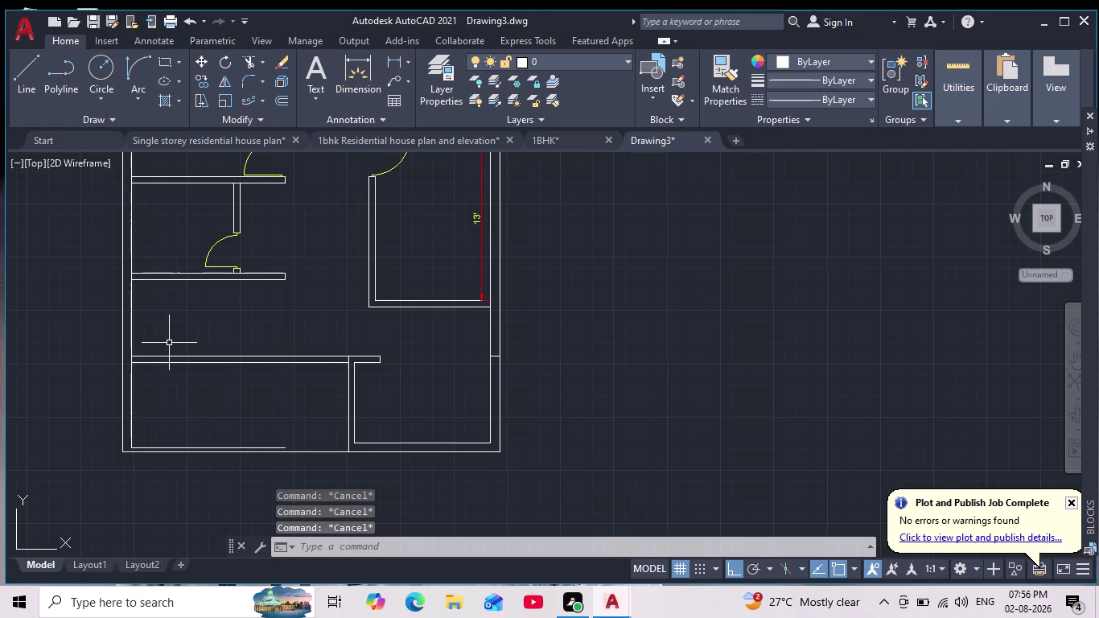
scroll(down, 3)
scroll(up, 3)
scroll(up, 3)
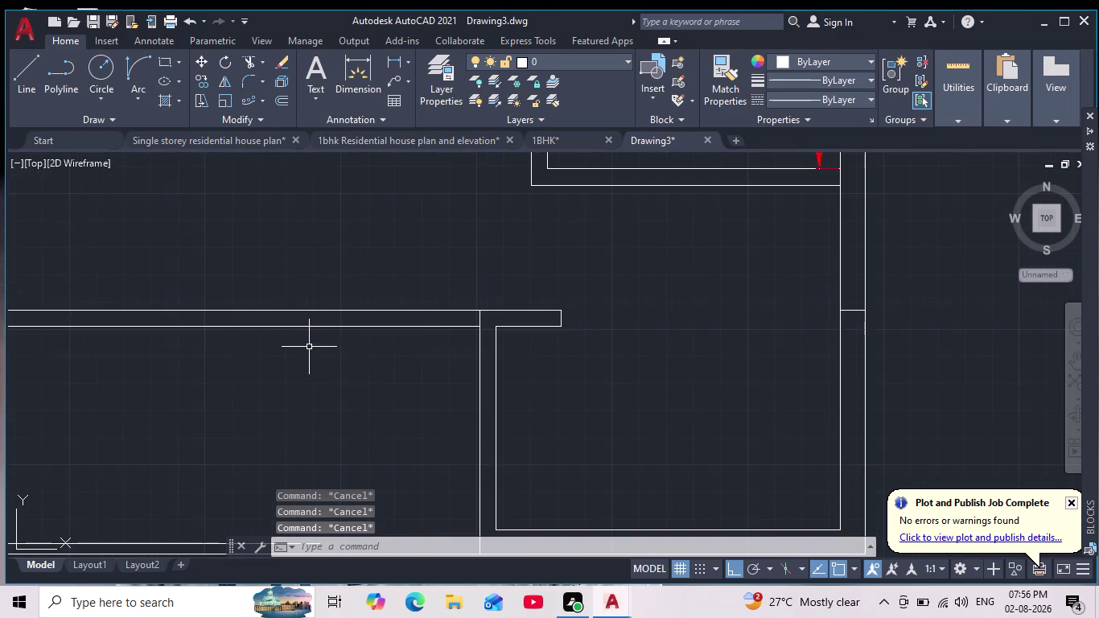
scroll(down, 3)
scroll(up, 3)
middle_drag(330, 378, 275, 417)
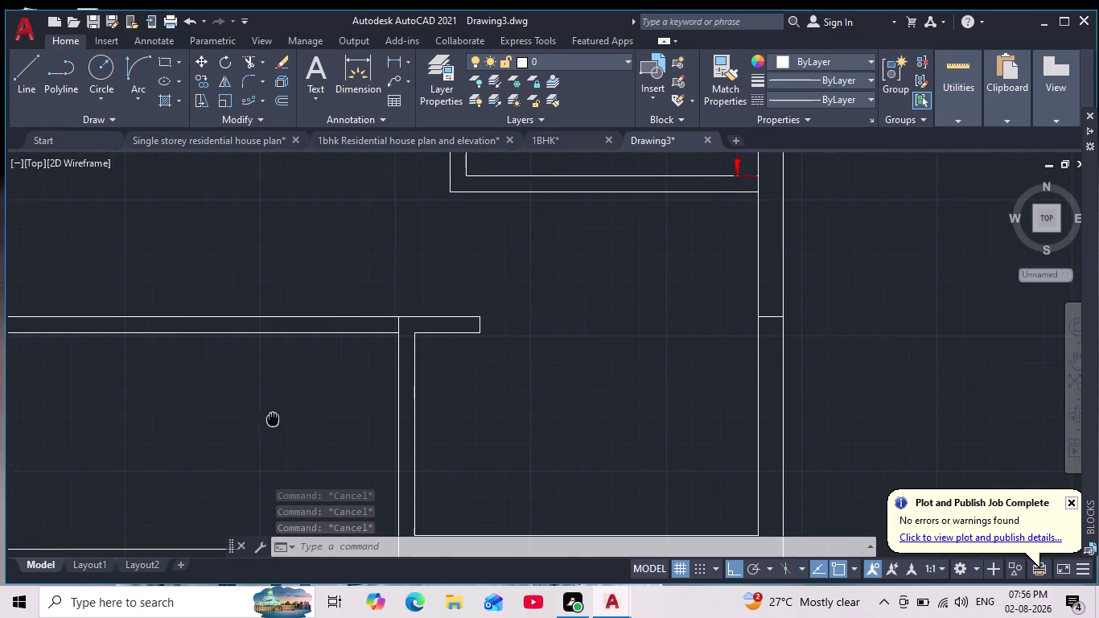
scroll(up, 3)
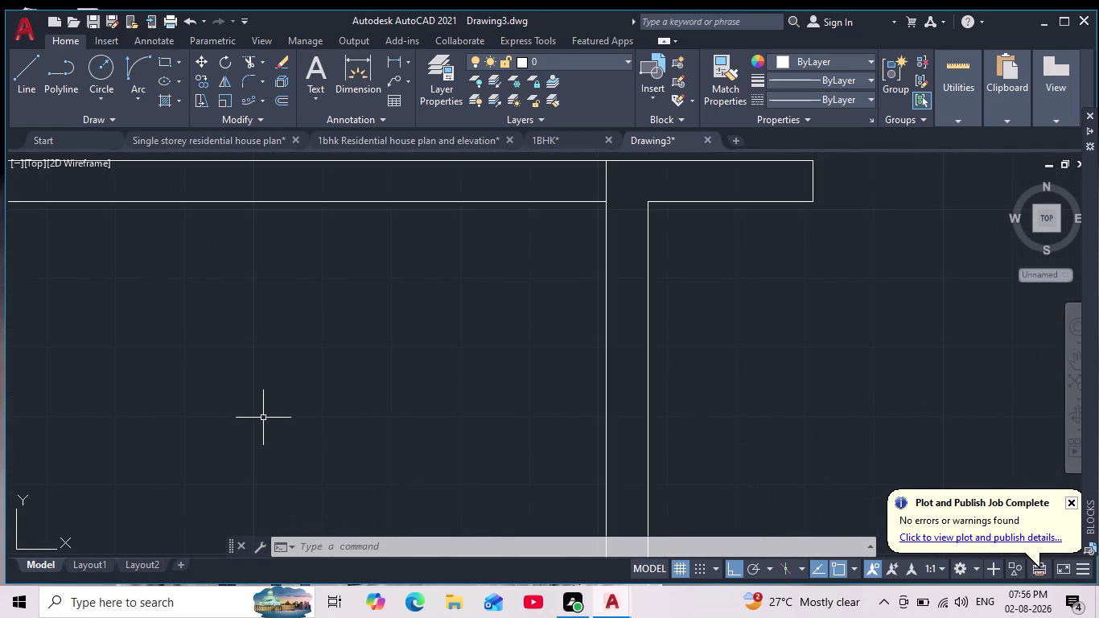